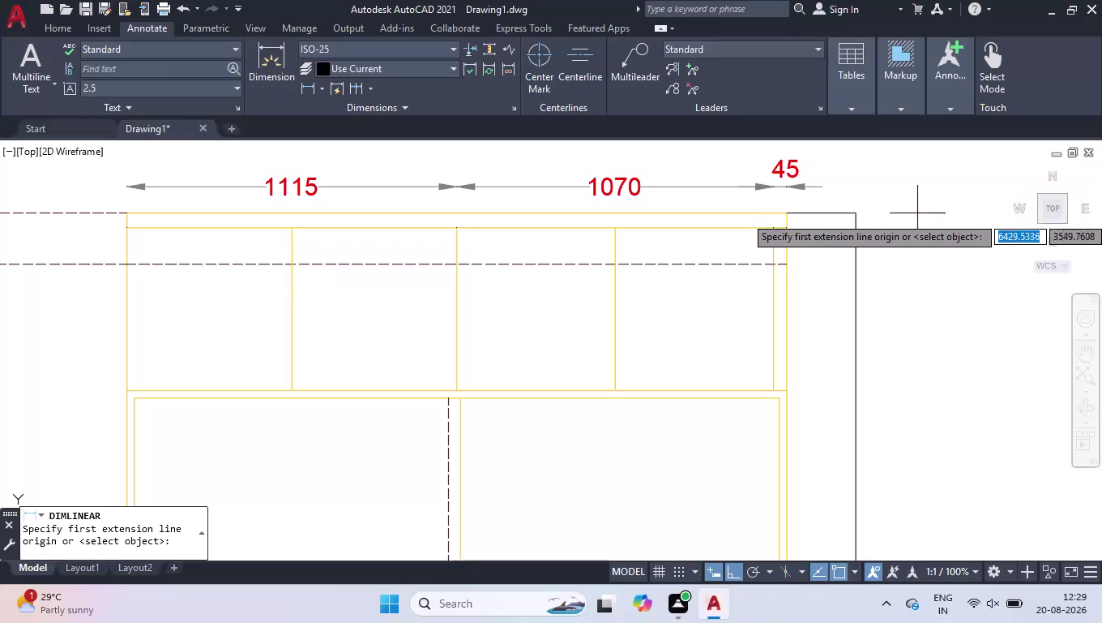
Dimension the 50 top edge on the wardrobe's right side.
click(789, 215)
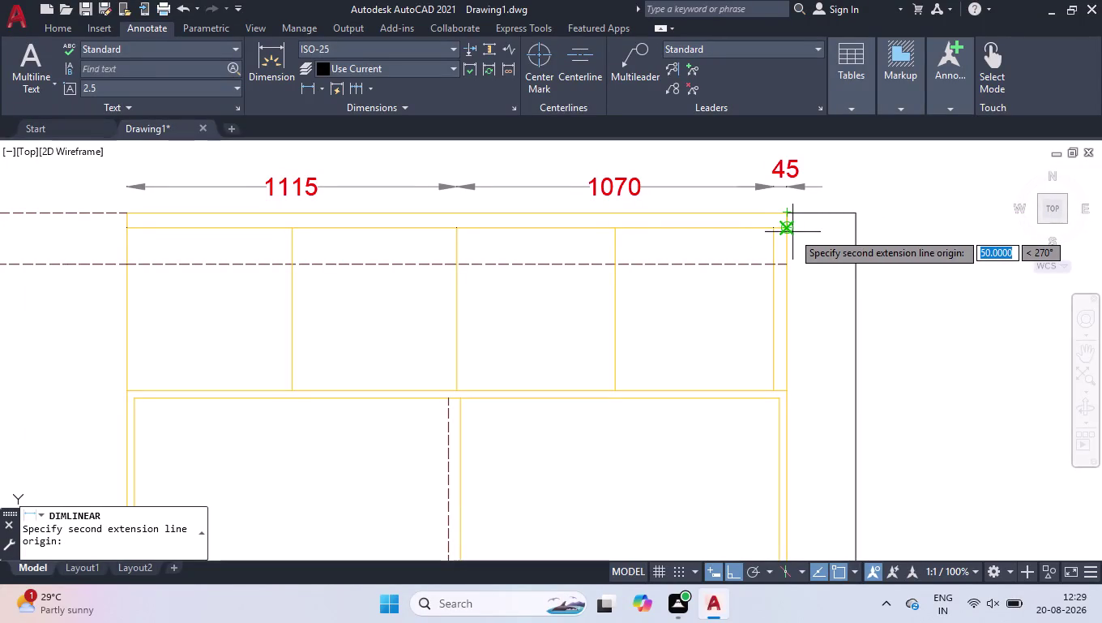
click(791, 232)
click(889, 248)
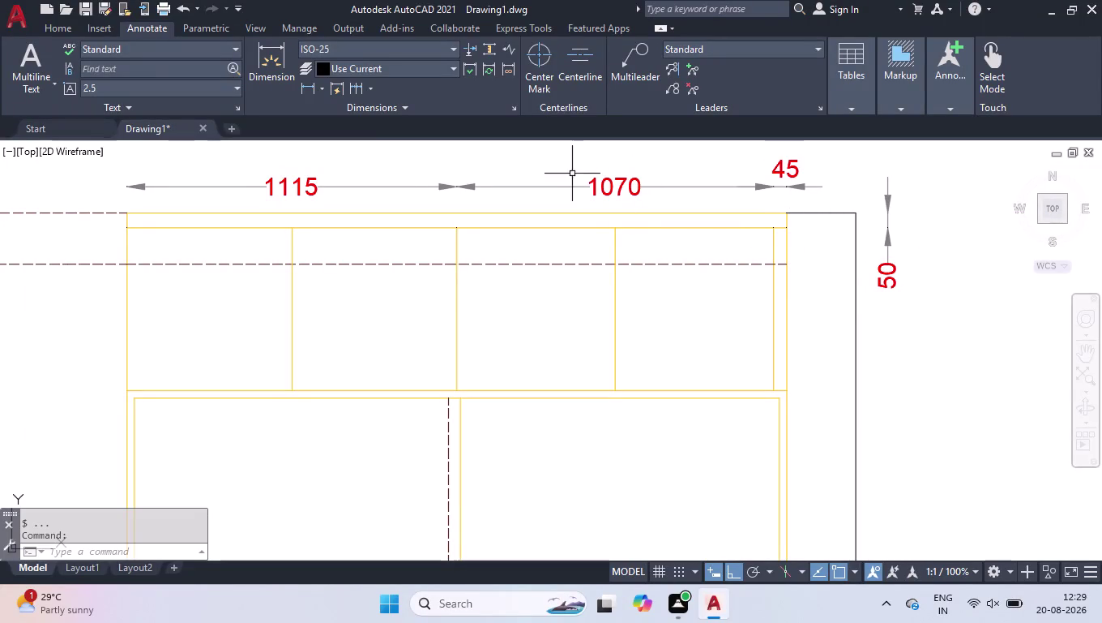
Continue the dimension chain downward with 550, 2000 and 100.
click(359, 89)
scroll(down, 3)
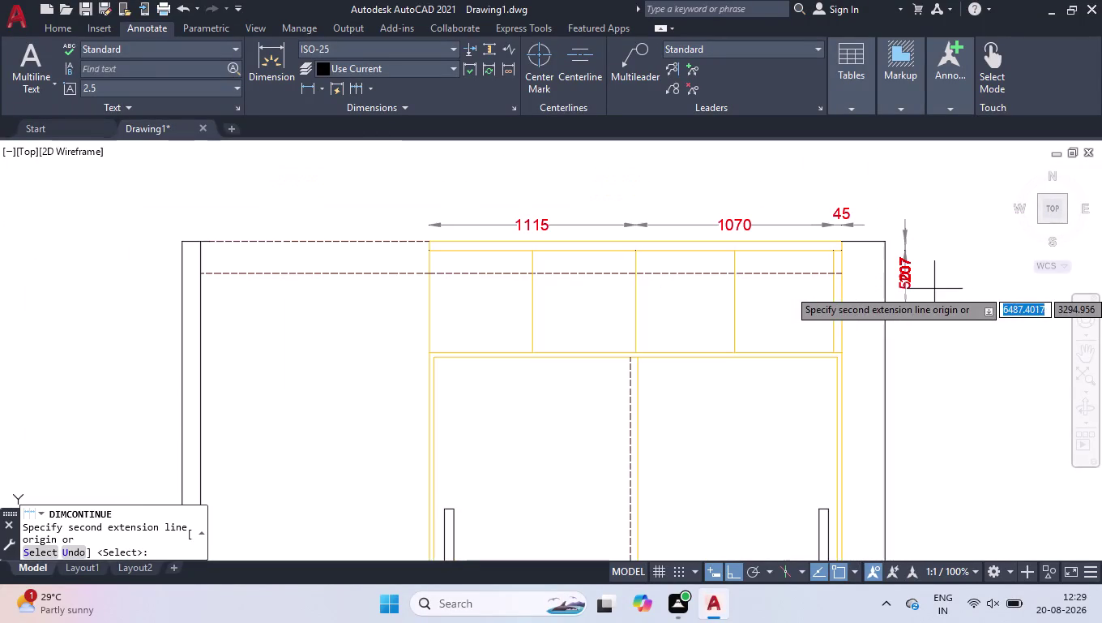
click(835, 350)
scroll(down, 3)
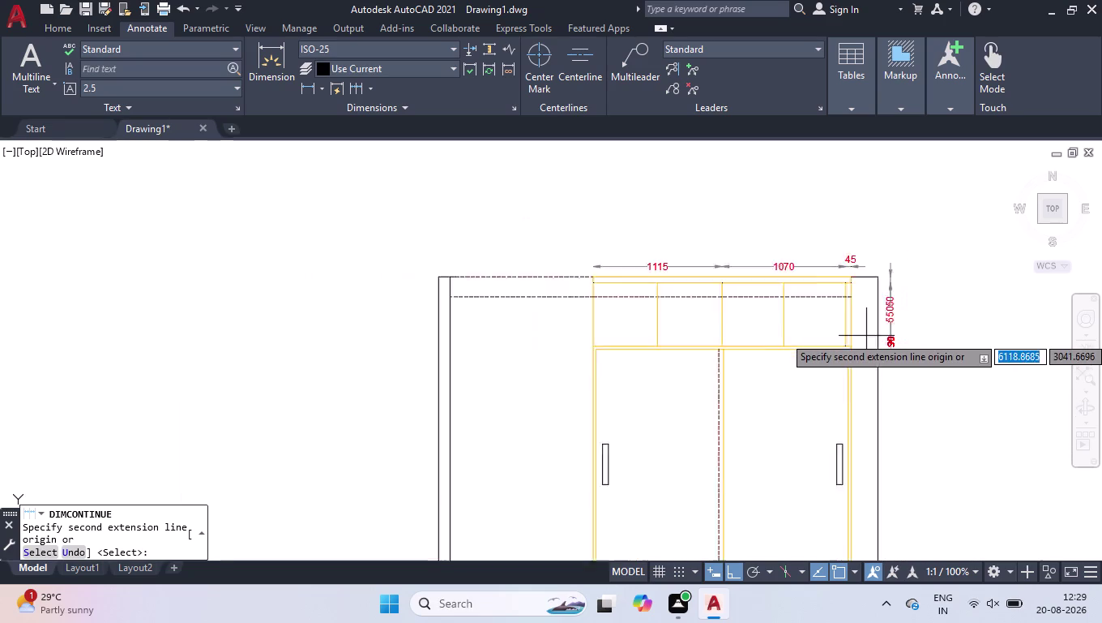
scroll(up, 3)
scroll(down, 3)
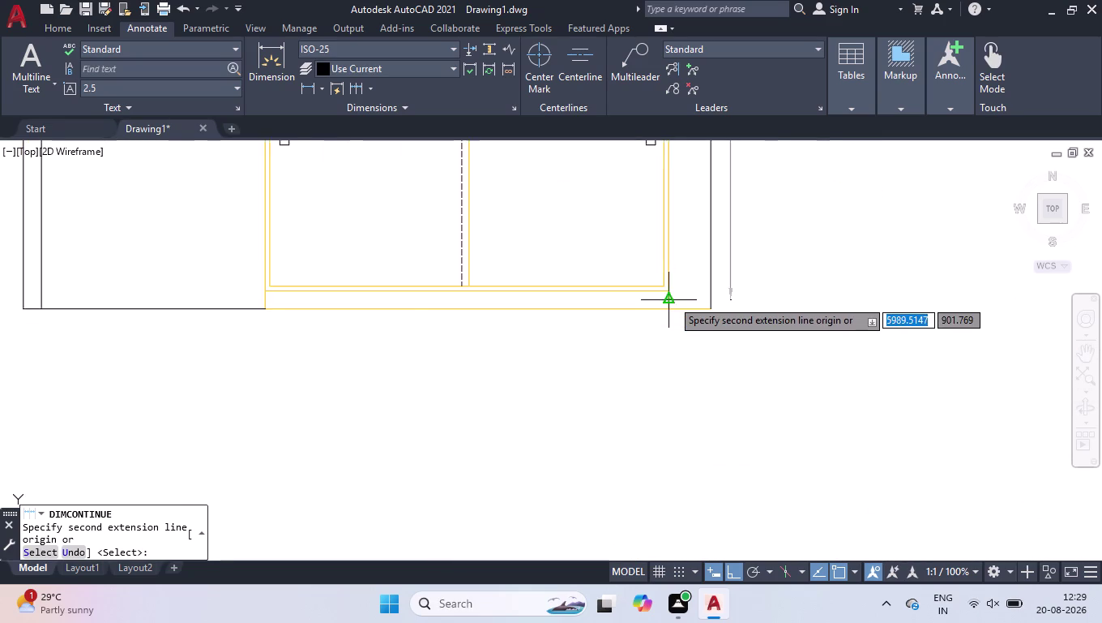
scroll(down, 3)
scroll(up, 3)
scroll(down, 3)
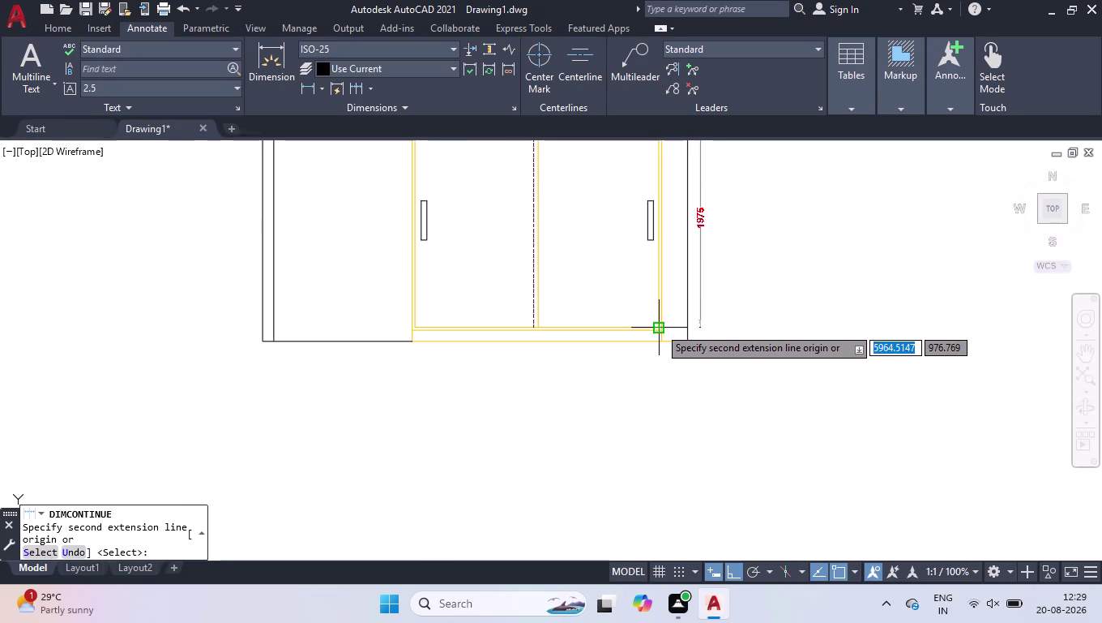
click(663, 330)
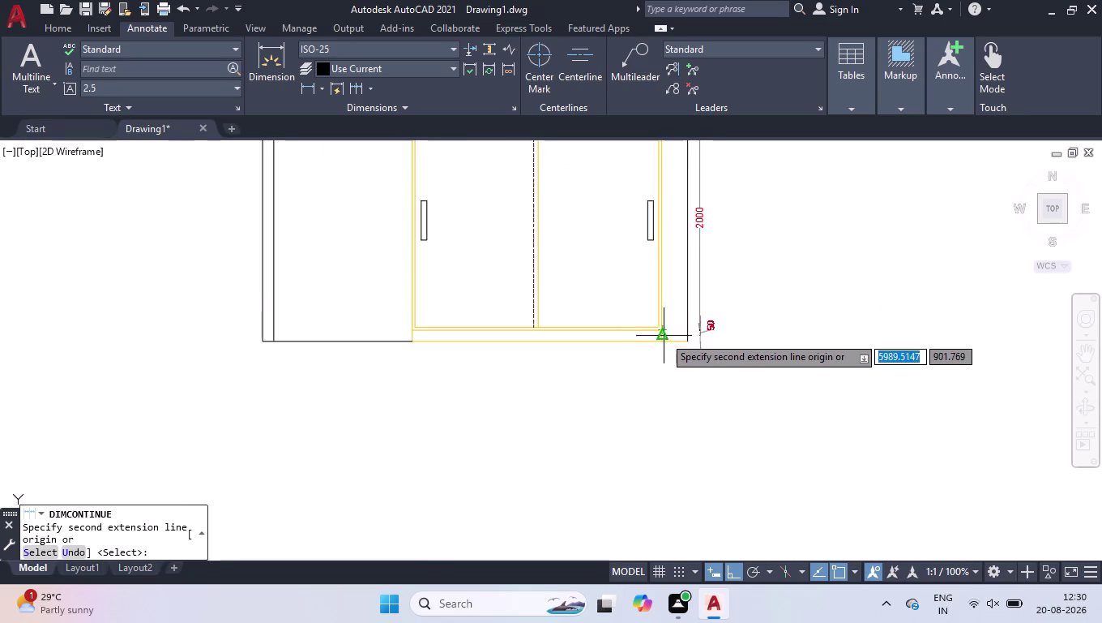
click(662, 345)
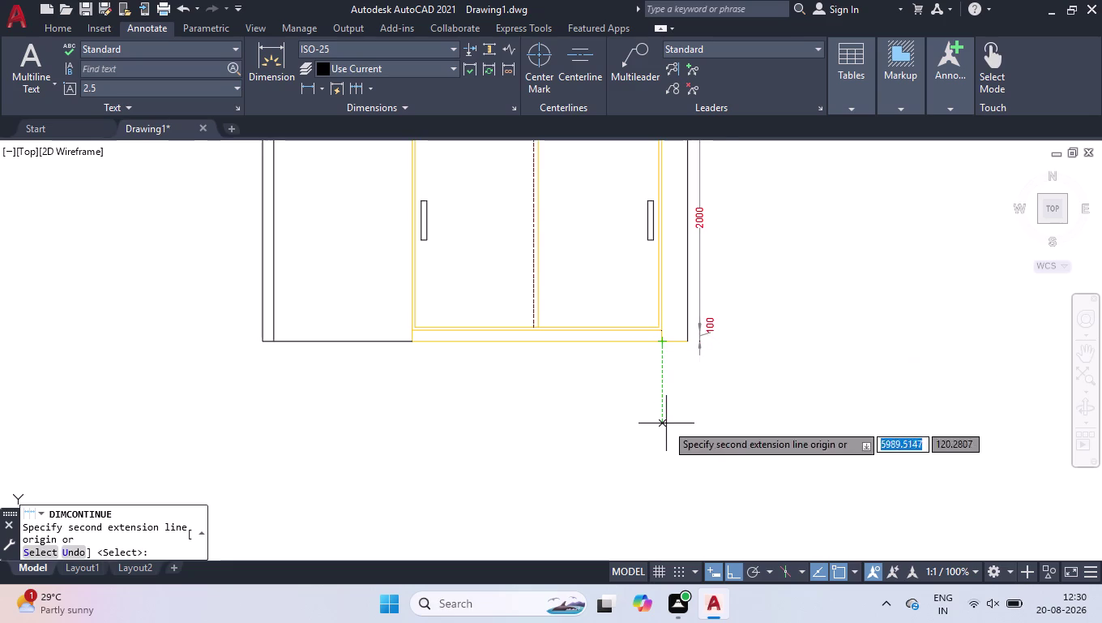
key(Return)
key(Return)
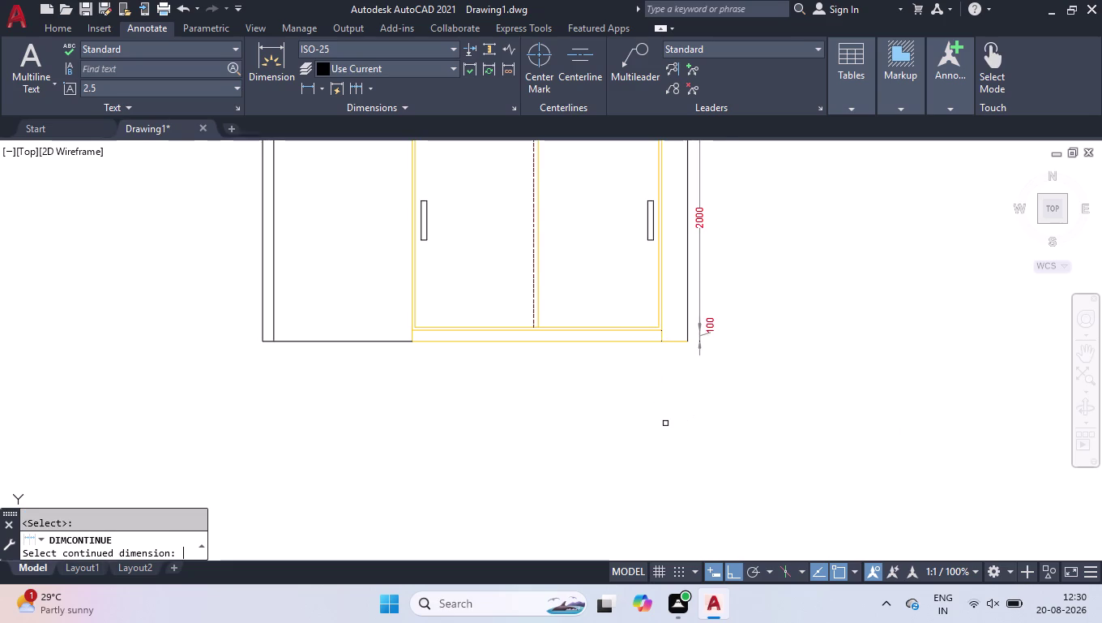
Add an overall 2700 height dimension outside the chain with DLI.
text(dl)
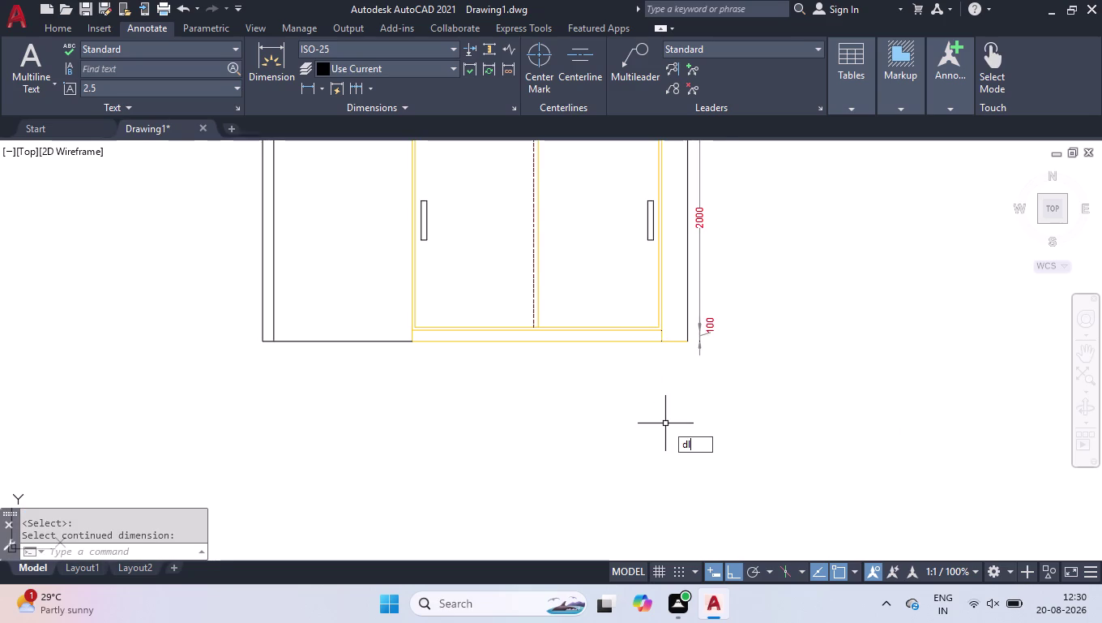
text(i)
key(Return)
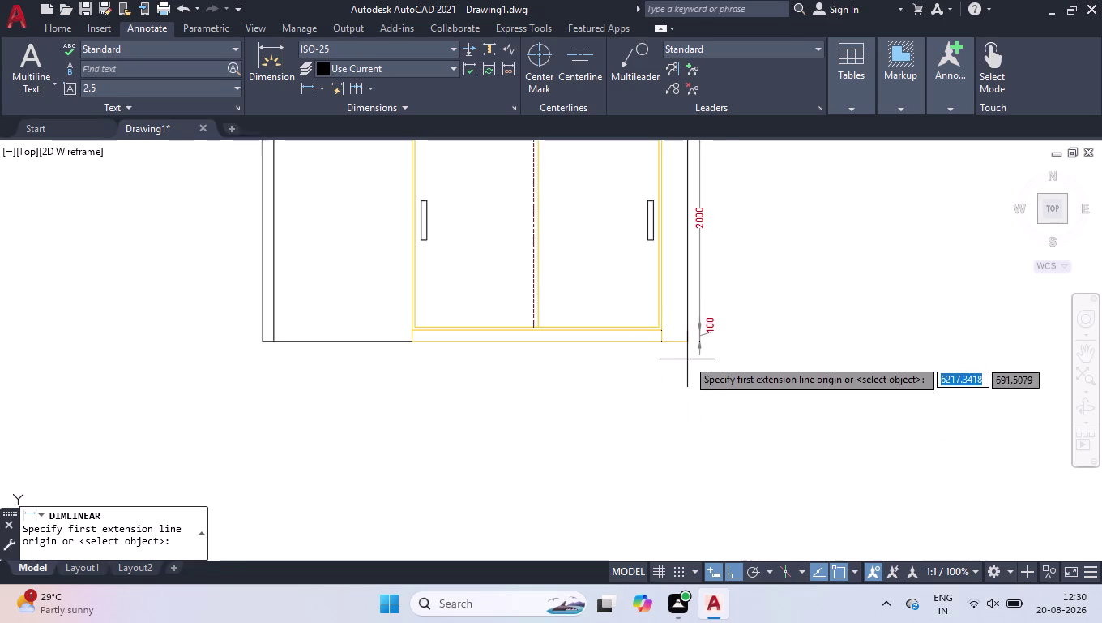
click(690, 341)
scroll(down, 3)
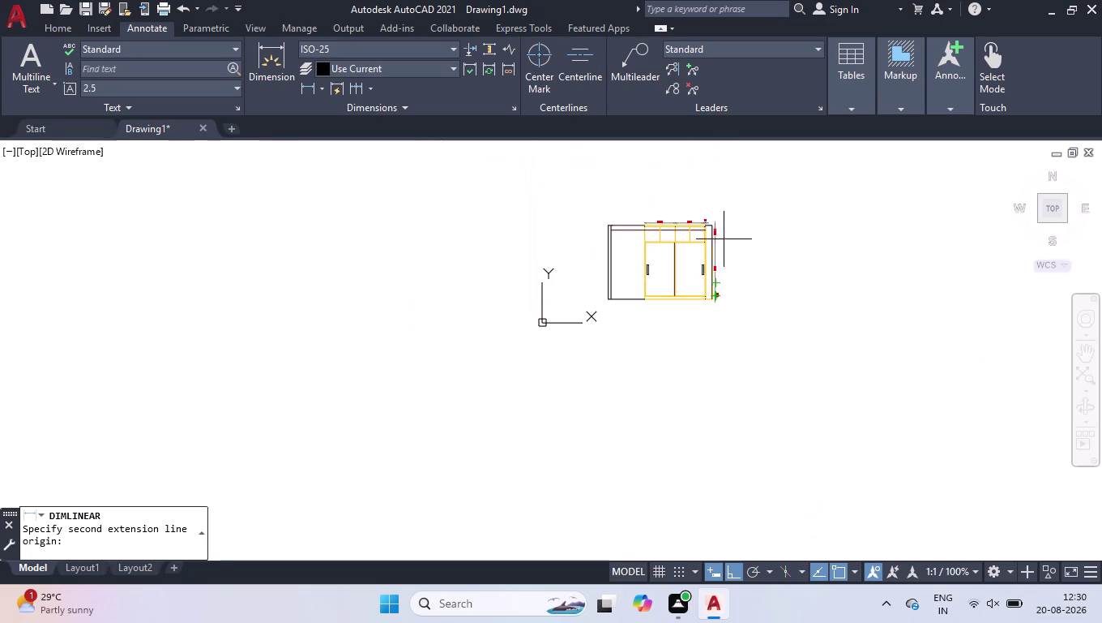
scroll(up, 3)
scroll(up, 3)
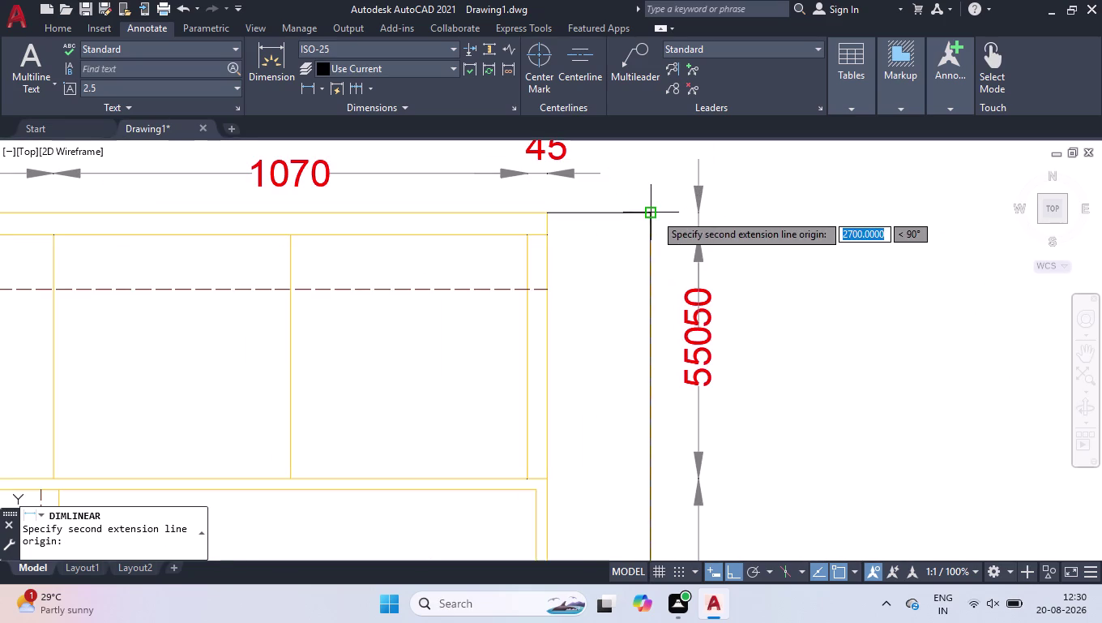
click(654, 213)
scroll(down, 3)
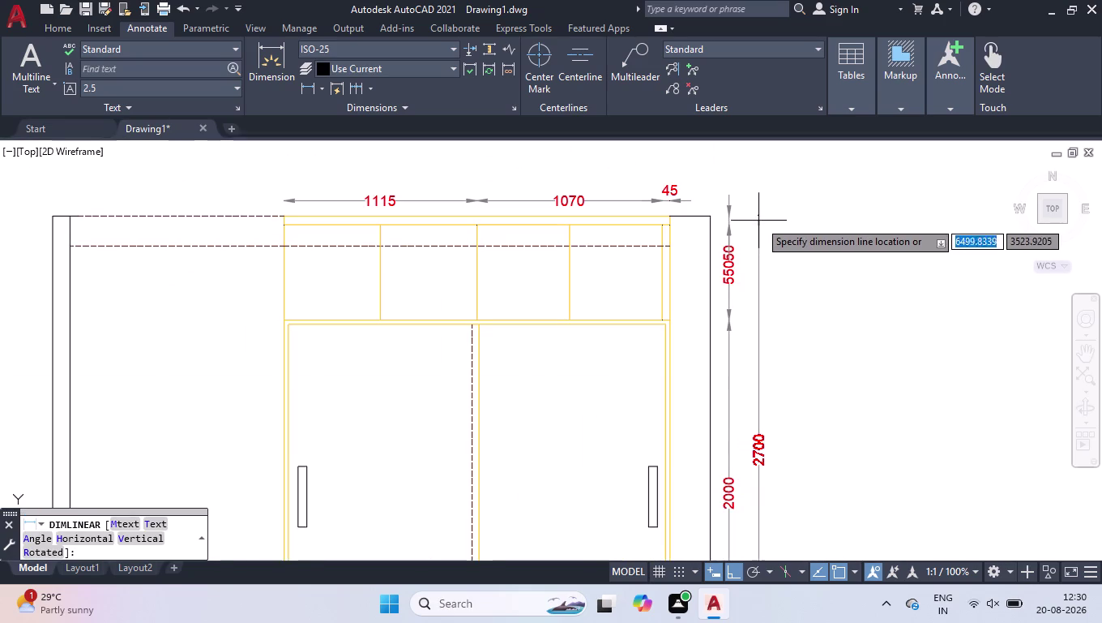
click(759, 224)
scroll(up, 3)
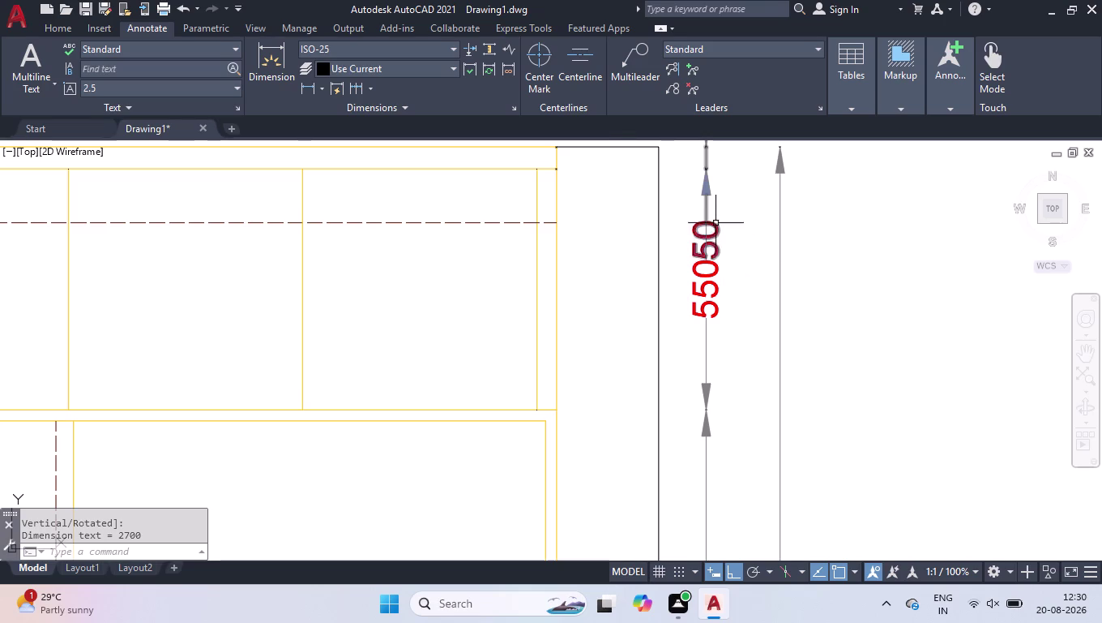
scroll(down, 3)
scroll(up, 3)
Grip-move the 50 dimension outward so it clears the 550.
click(713, 229)
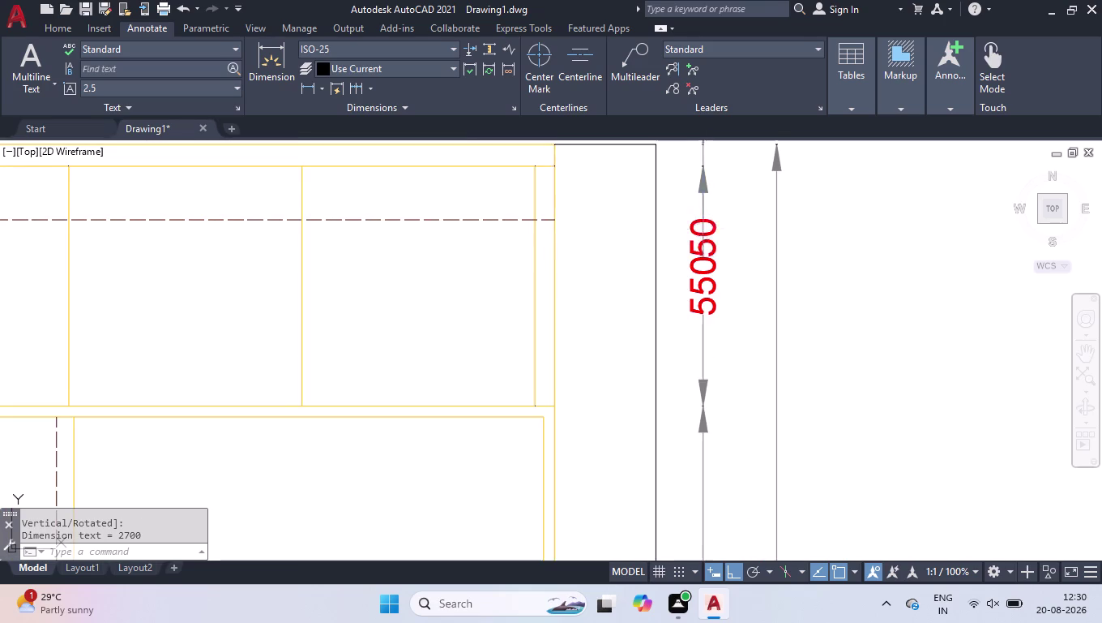
click(701, 237)
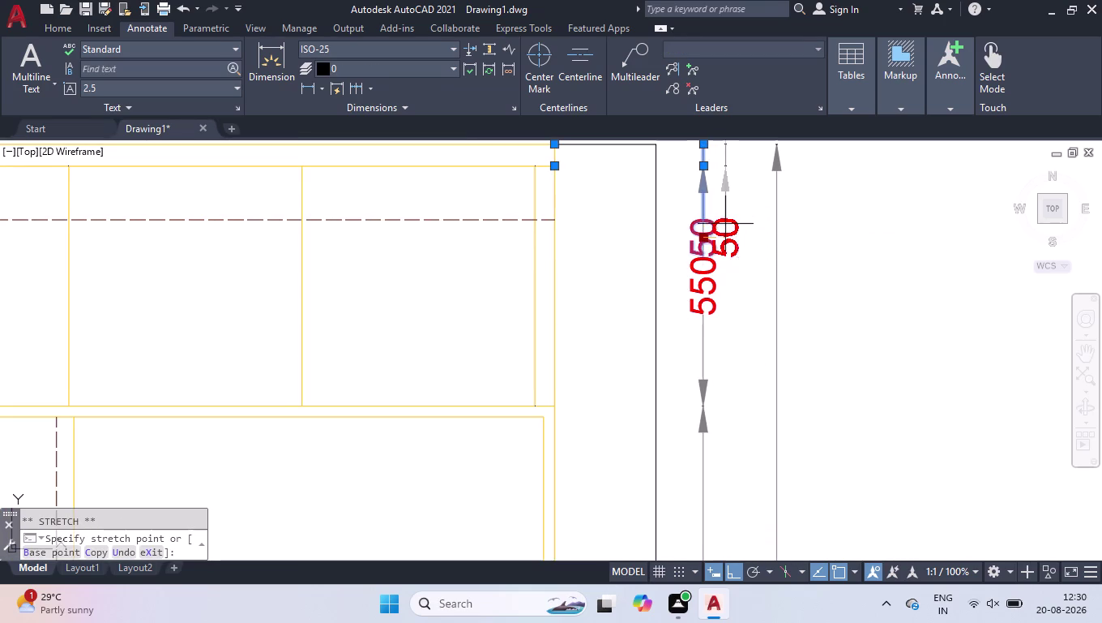
click(737, 227)
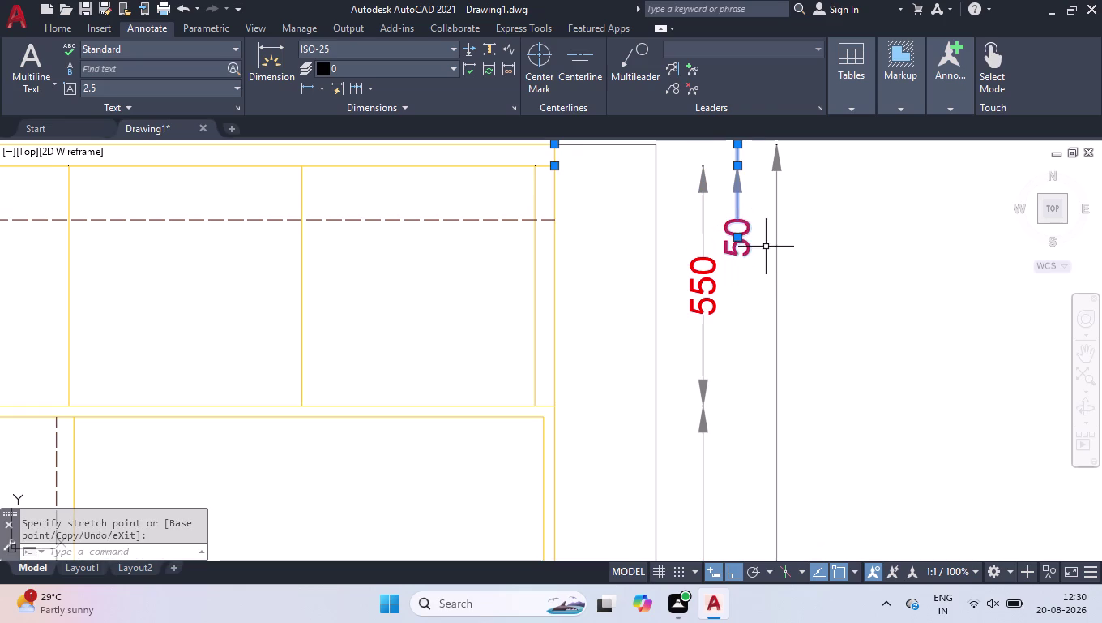
drag(831, 188, 824, 189)
click(683, 210)
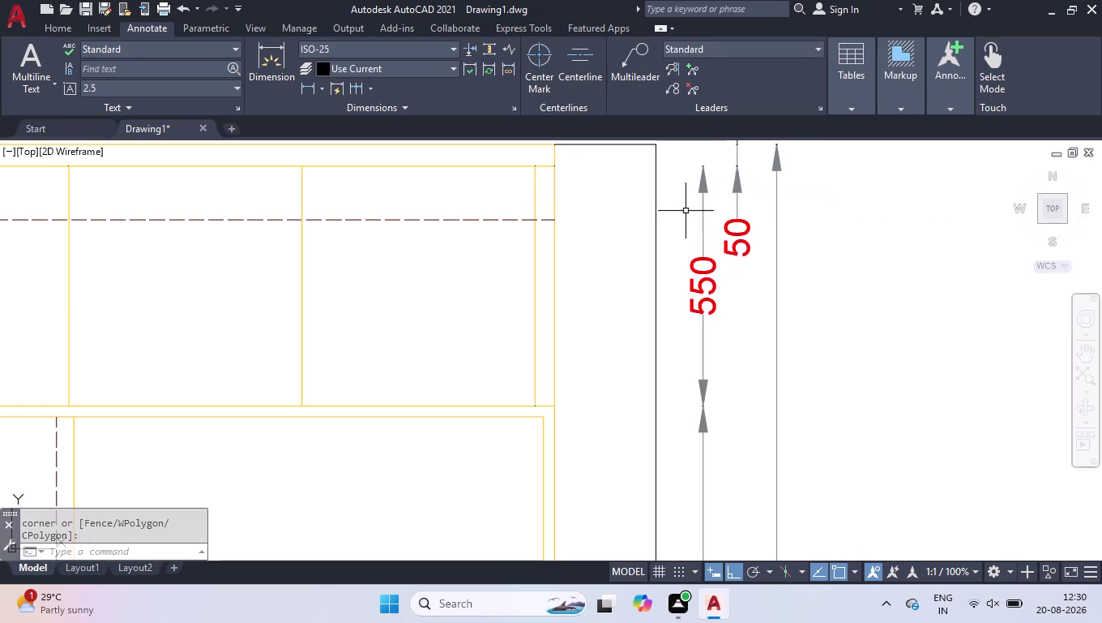
scroll(down, 3)
scroll(down, 3)
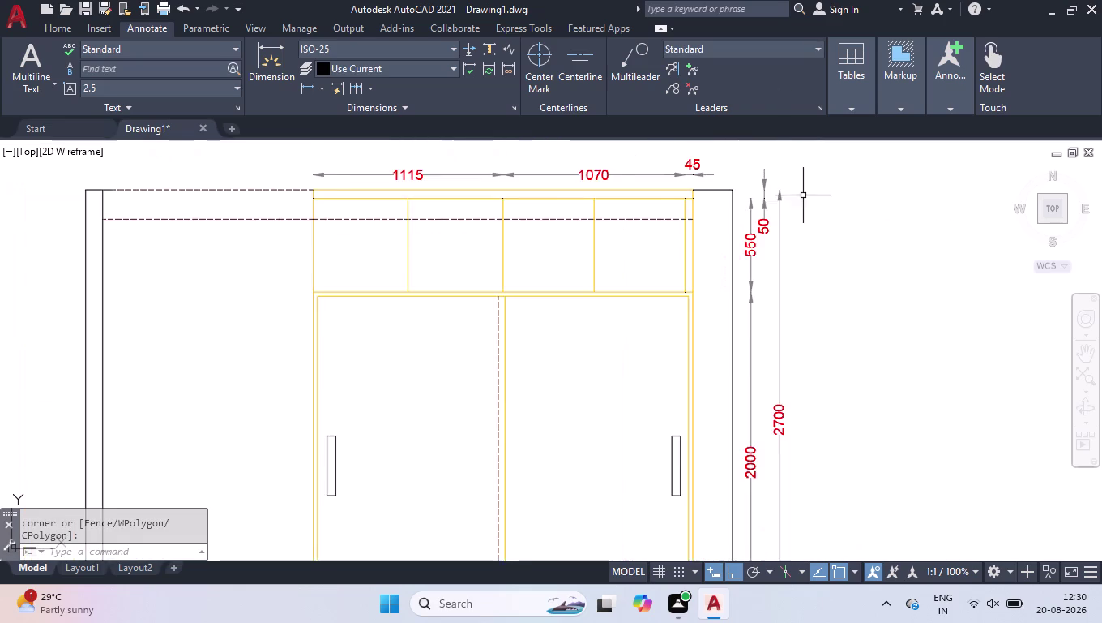
scroll(down, 3)
scroll(up, 3)
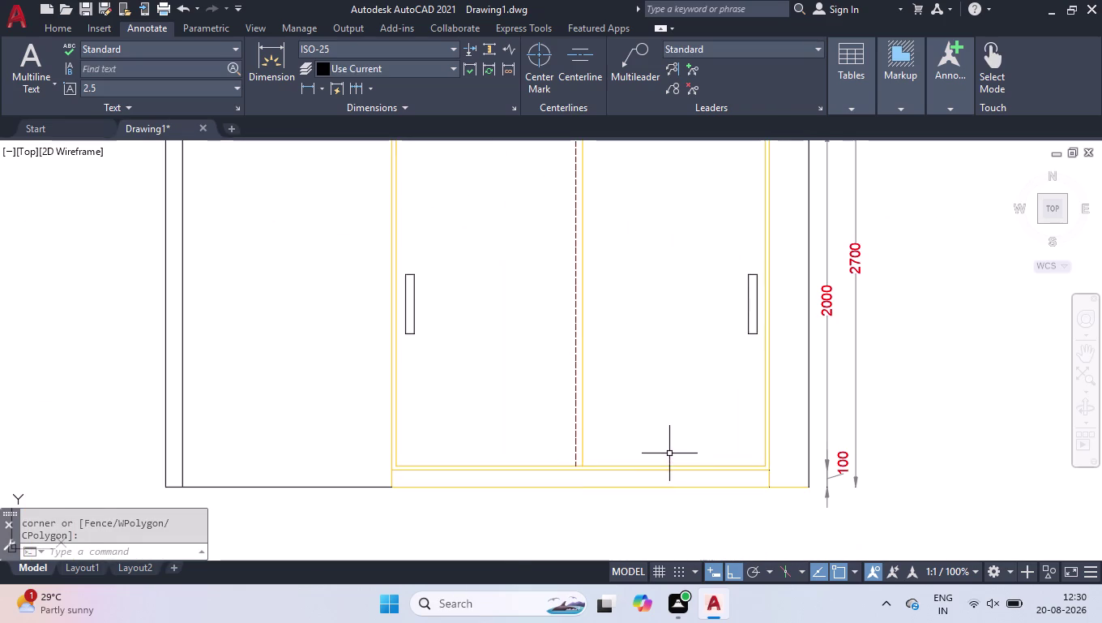
text(dli)
key(Return)
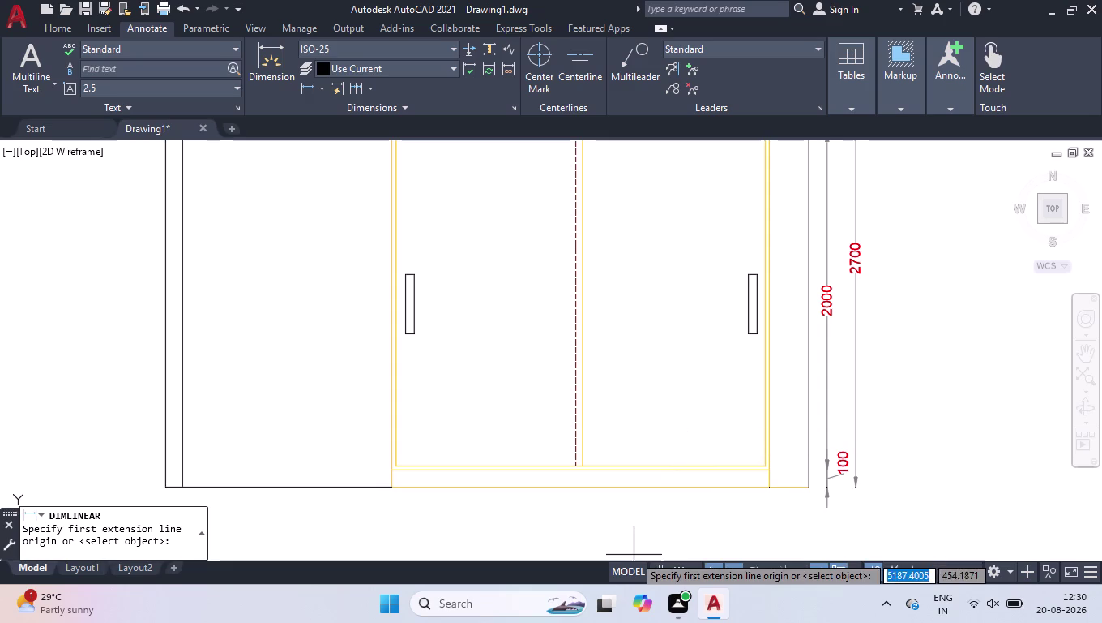
Dimension the 2230 door width below the doors.
click(391, 490)
click(767, 486)
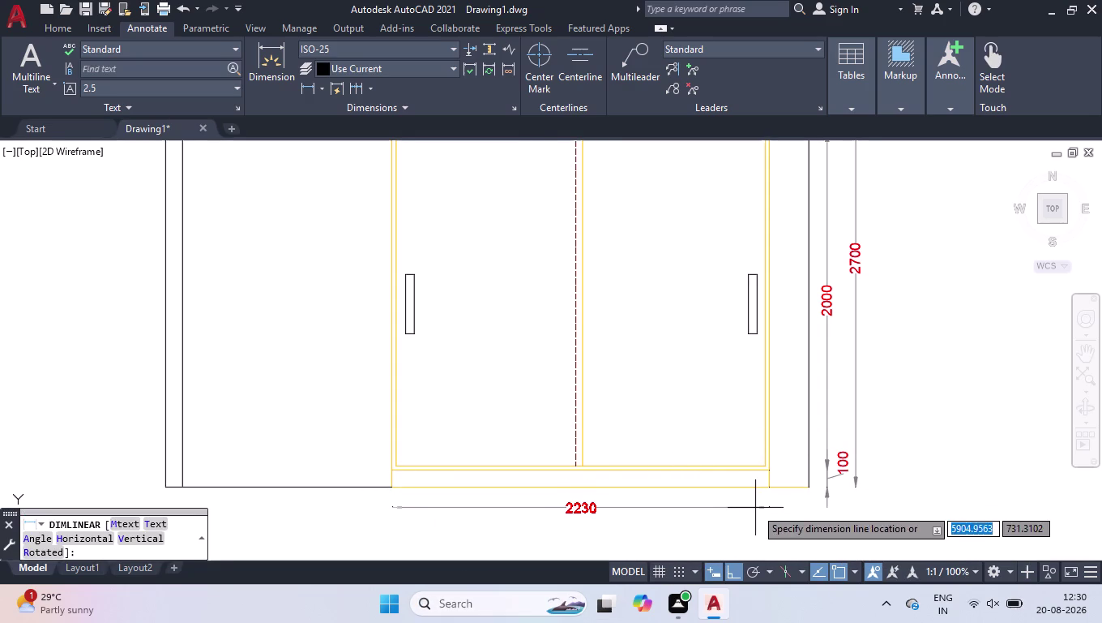
click(753, 510)
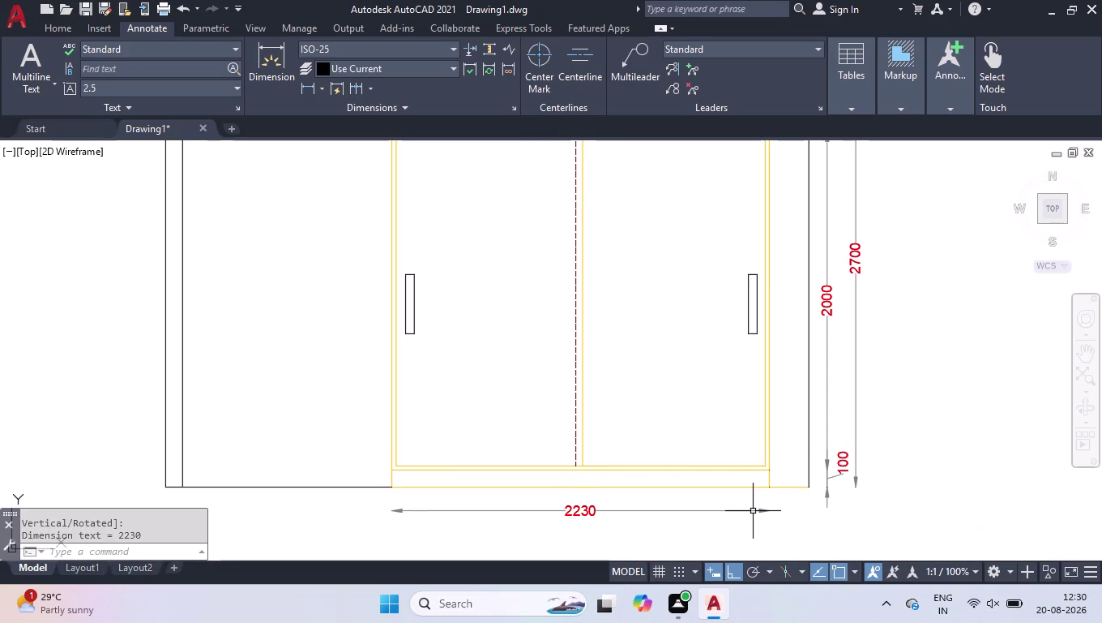
scroll(up, 3)
Dimension the 25 left frame thickness beside the door.
key(space)
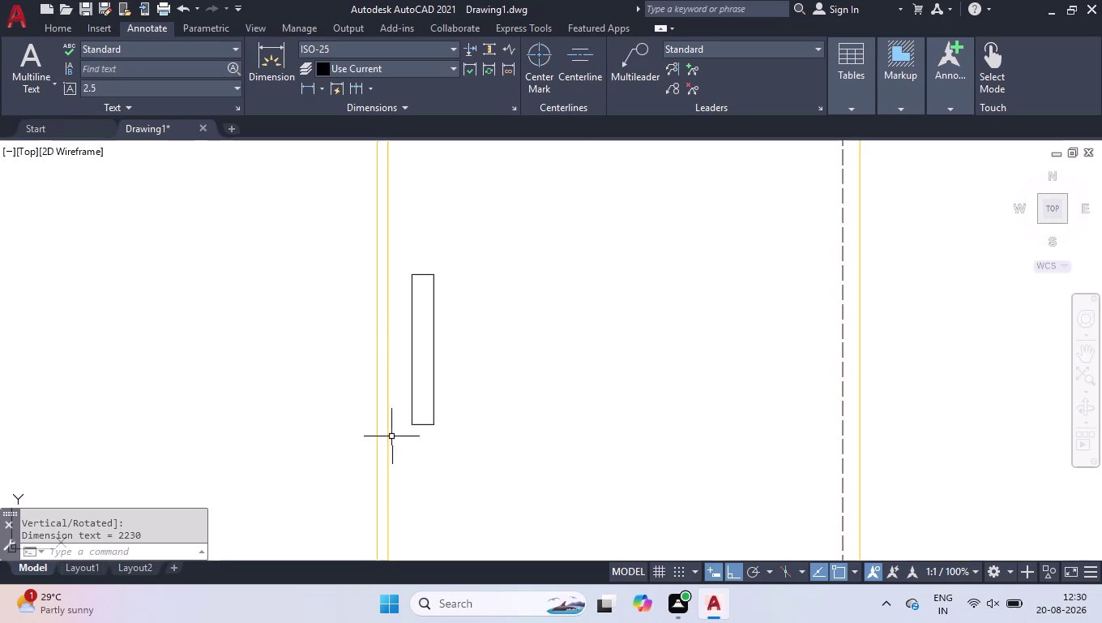
click(378, 470)
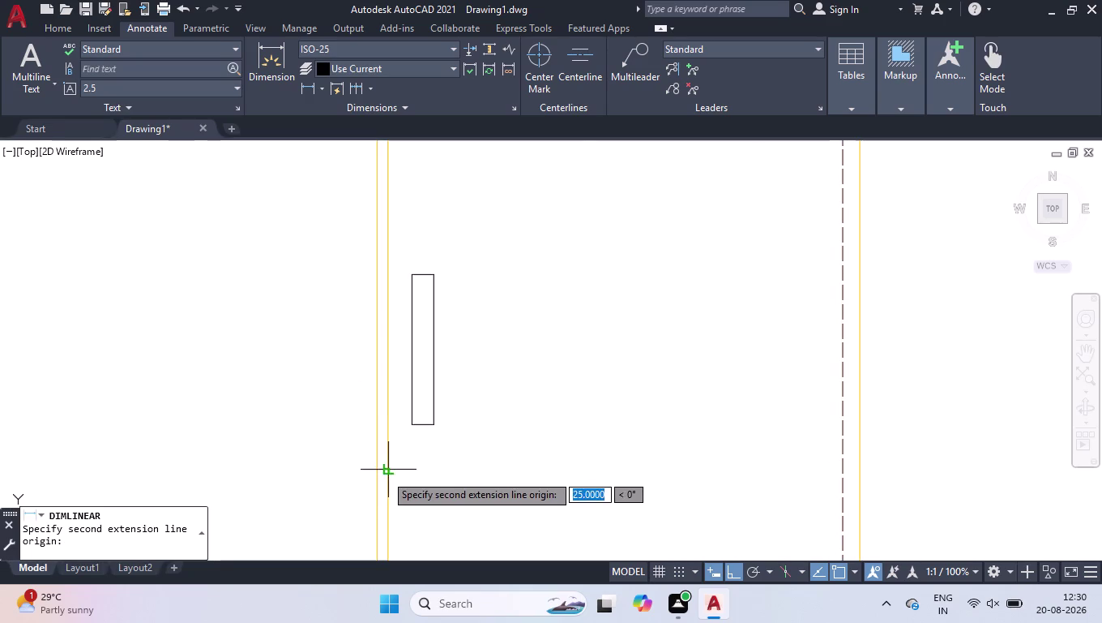
click(386, 474)
scroll(down, 3)
scroll(down, 3)
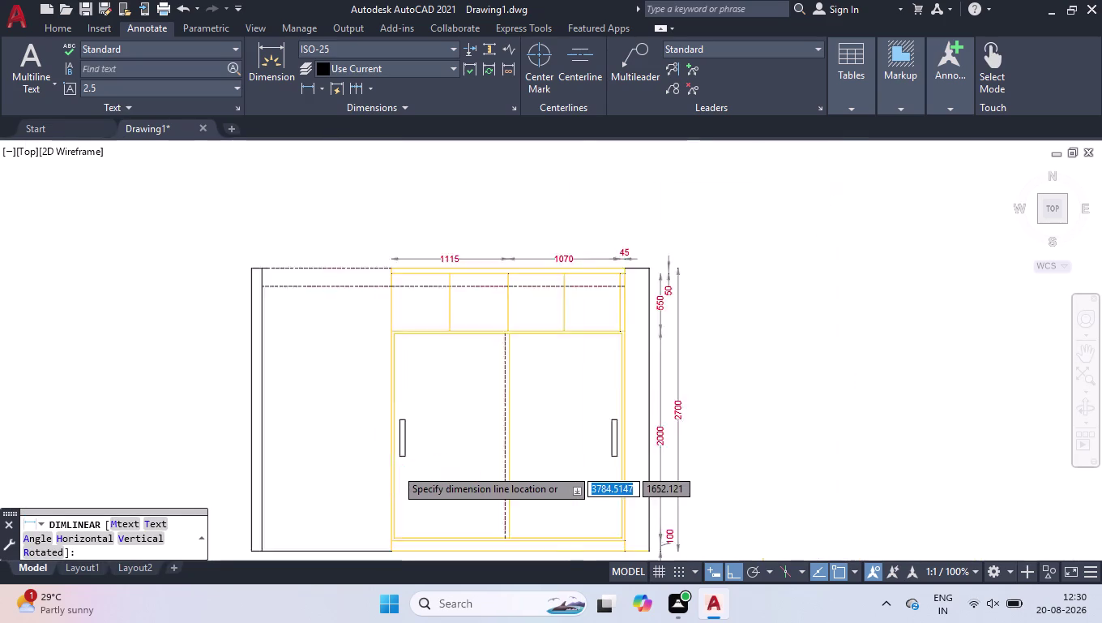
scroll(down, 3)
scroll(up, 3)
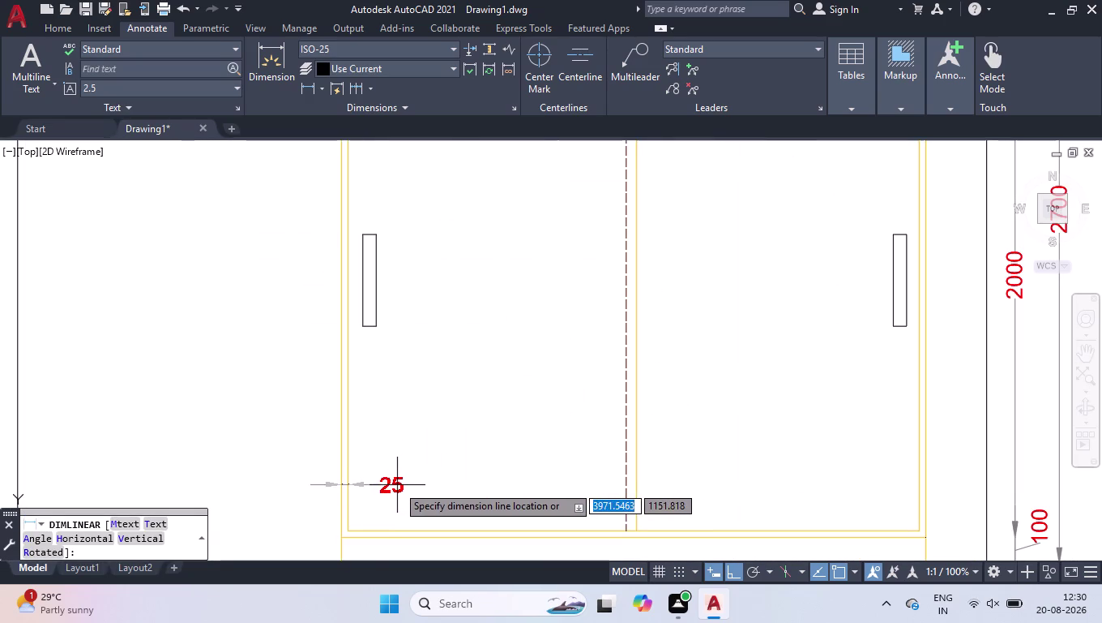
click(397, 485)
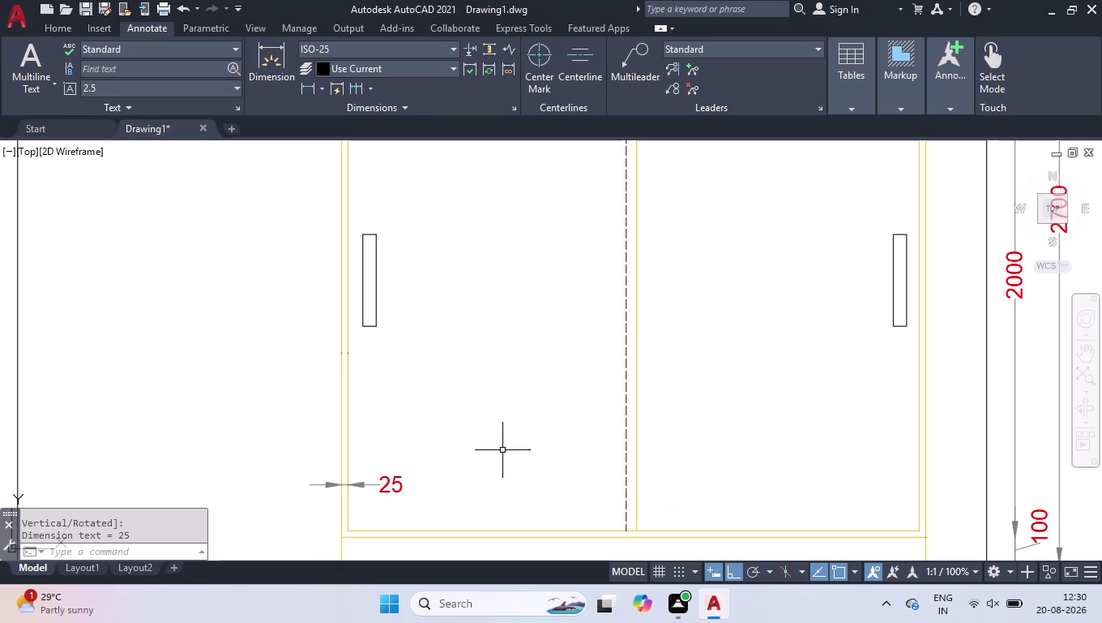
scroll(down, 3)
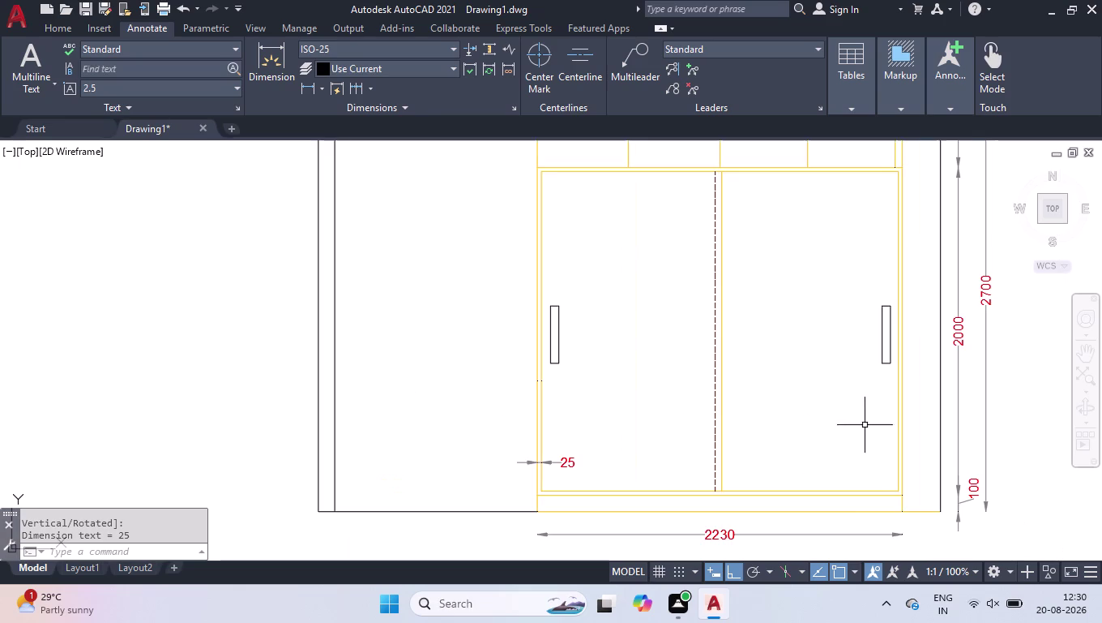
key(space)
Dimension the 25 bottom gap beside the doors.
scroll(up, 3)
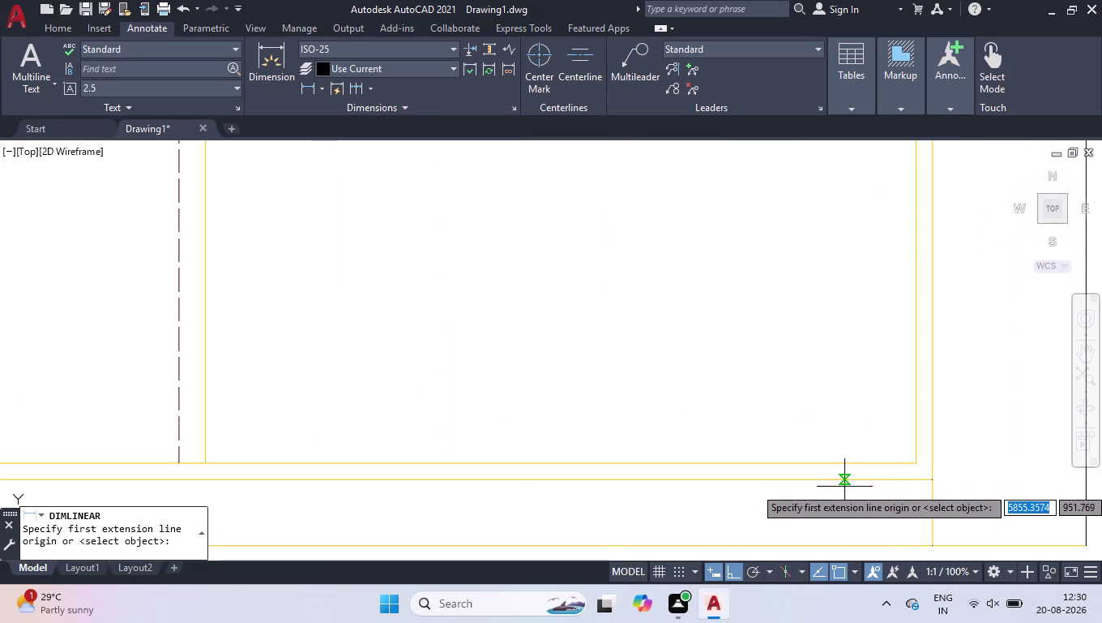
click(786, 481)
click(790, 464)
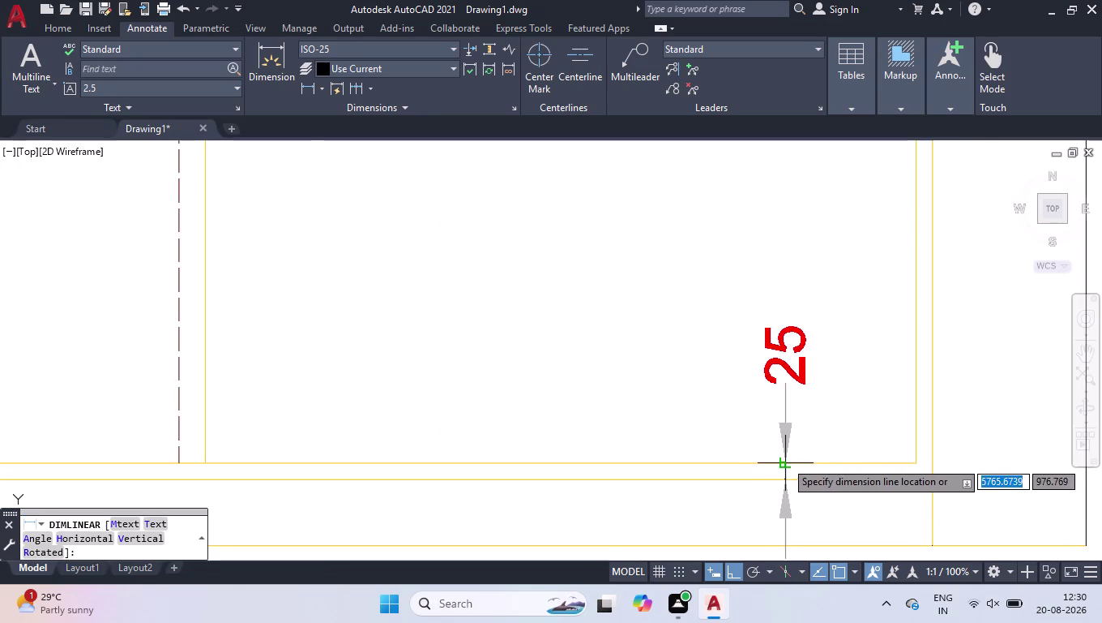
click(785, 461)
scroll(down, 3)
scroll(down, 3)
scroll(down, 3)
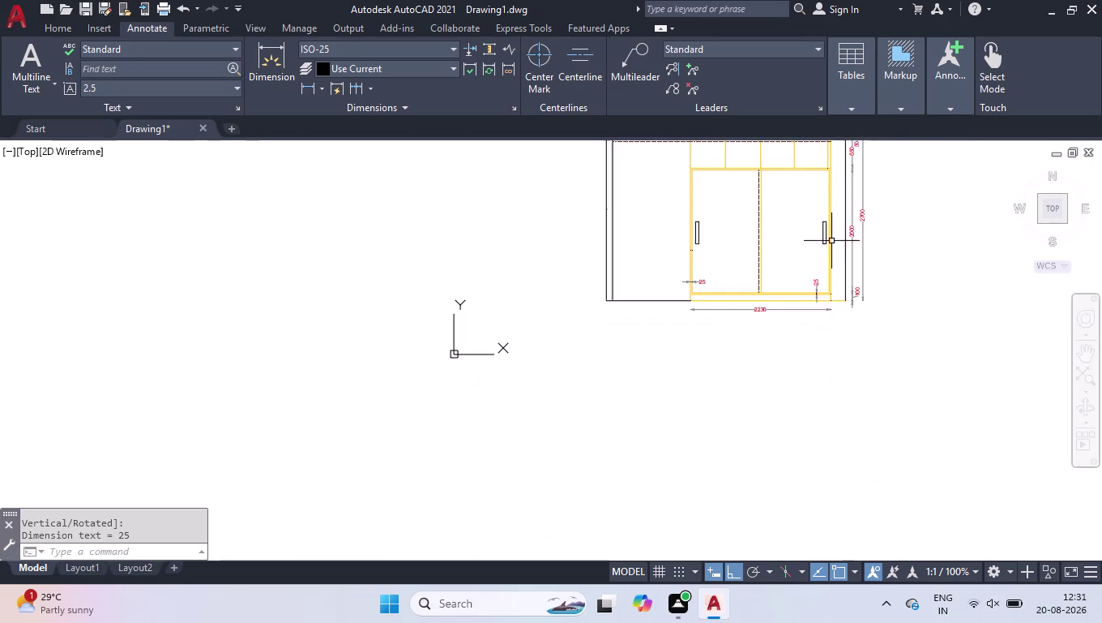
scroll(up, 3)
scroll(up, 3)
Dimension the 25 top gap above the doors.
key(space)
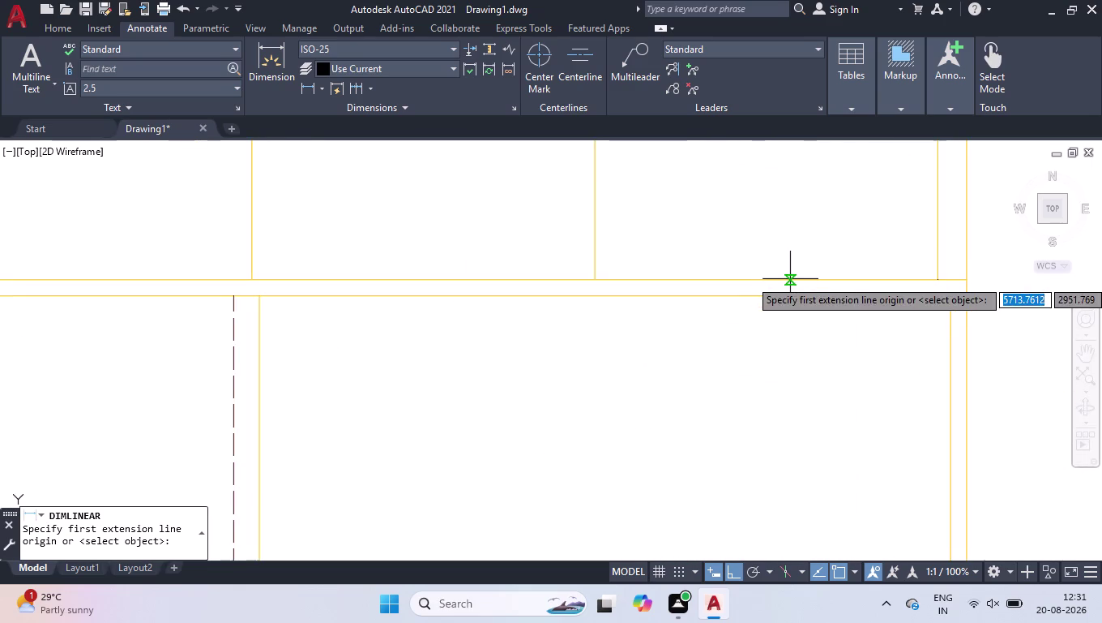
click(790, 279)
click(785, 296)
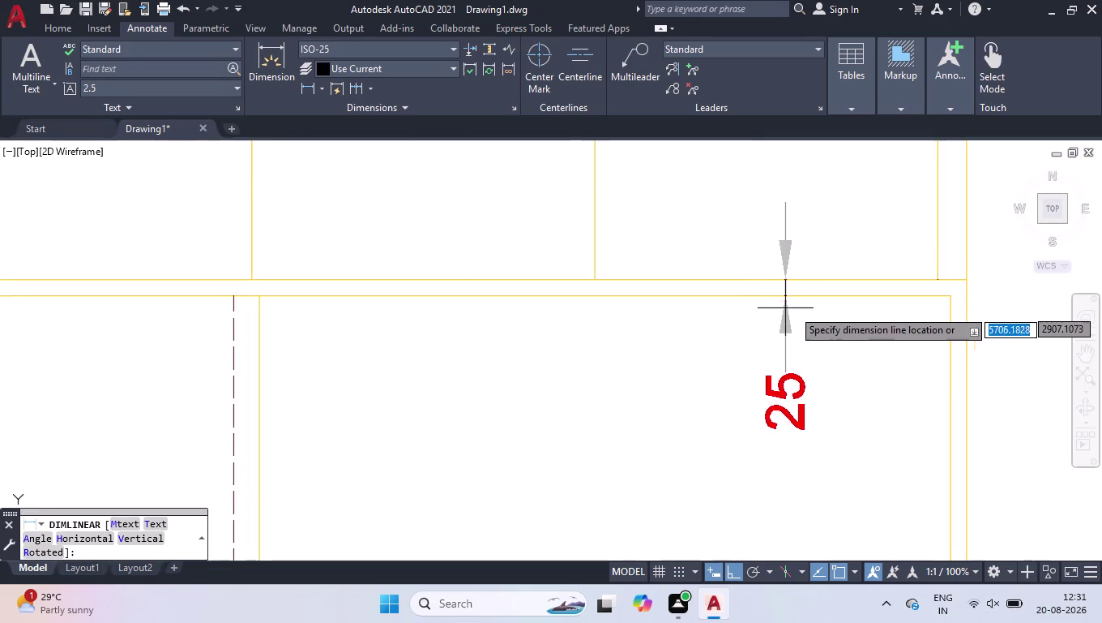
click(823, 319)
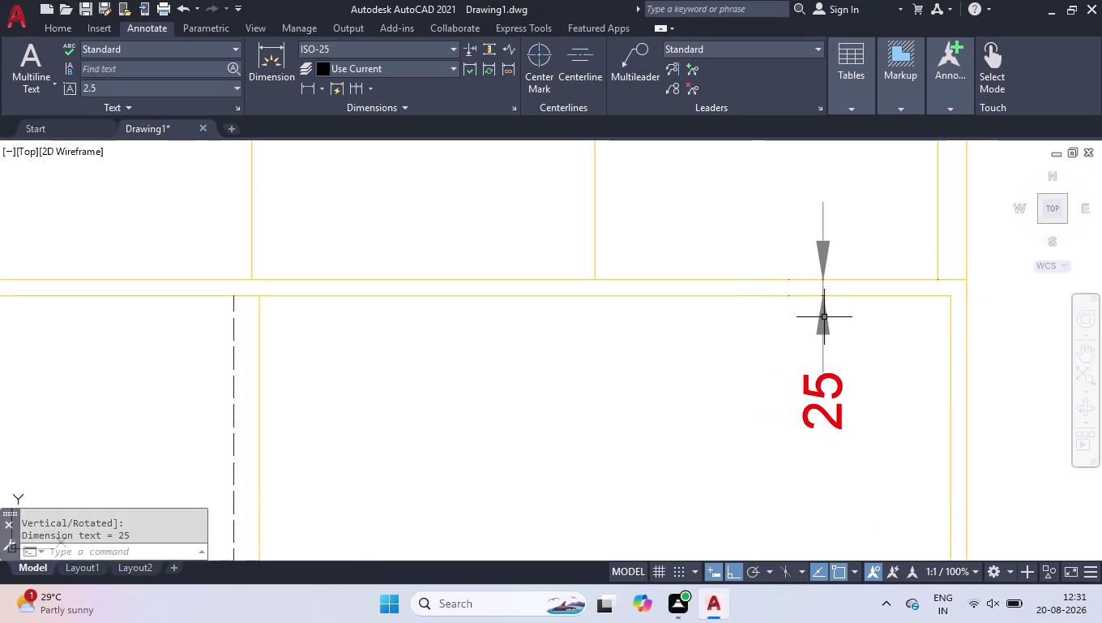
scroll(down, 3)
scroll(down, 3)
scroll(up, 3)
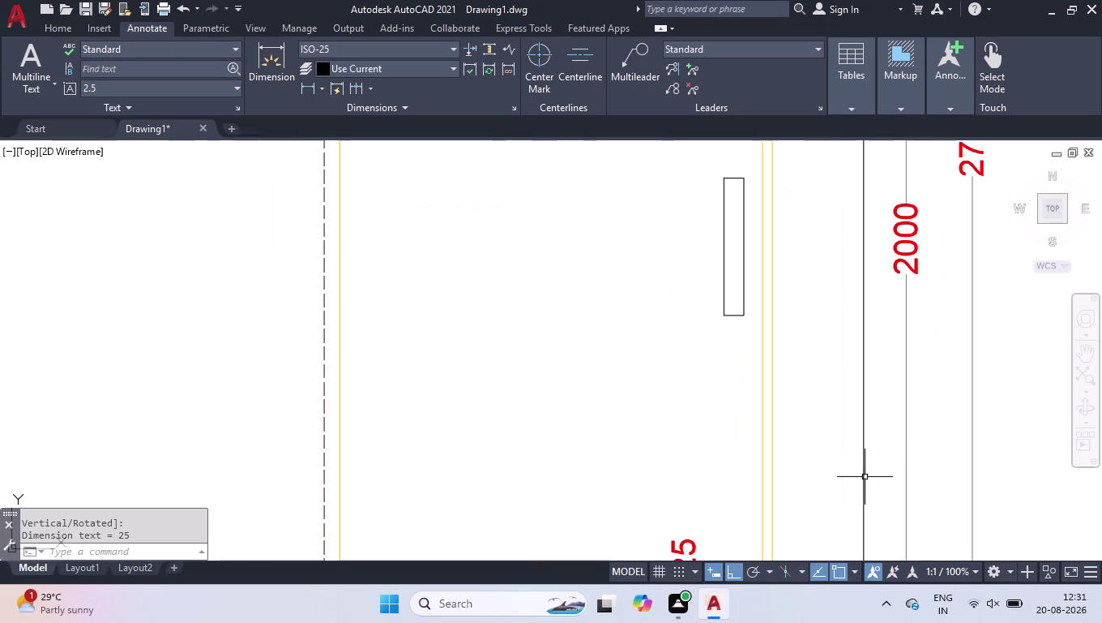
Dimension the 25 side gap at the doors' right edge.
key(space)
click(762, 471)
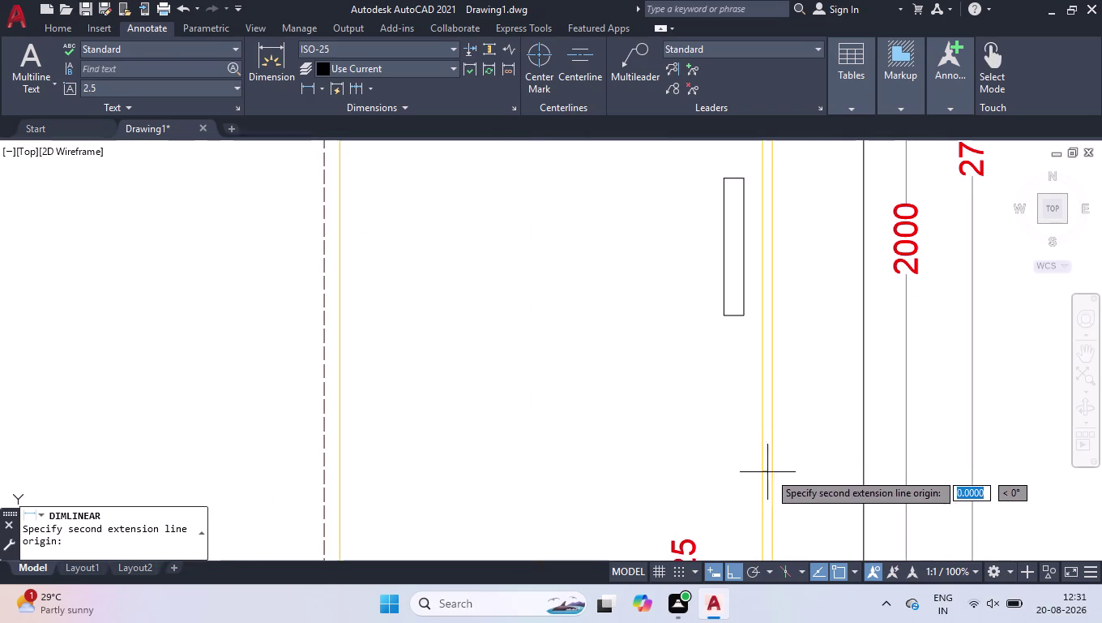
click(773, 472)
click(790, 472)
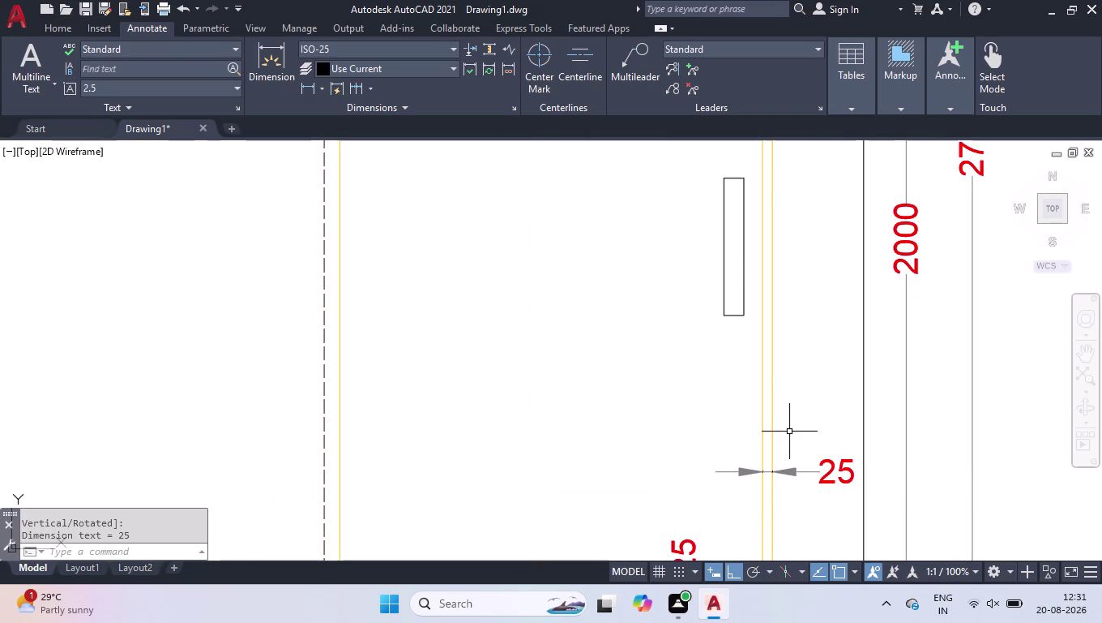
scroll(down, 3)
scroll(down, 3)
scroll(down, 3)
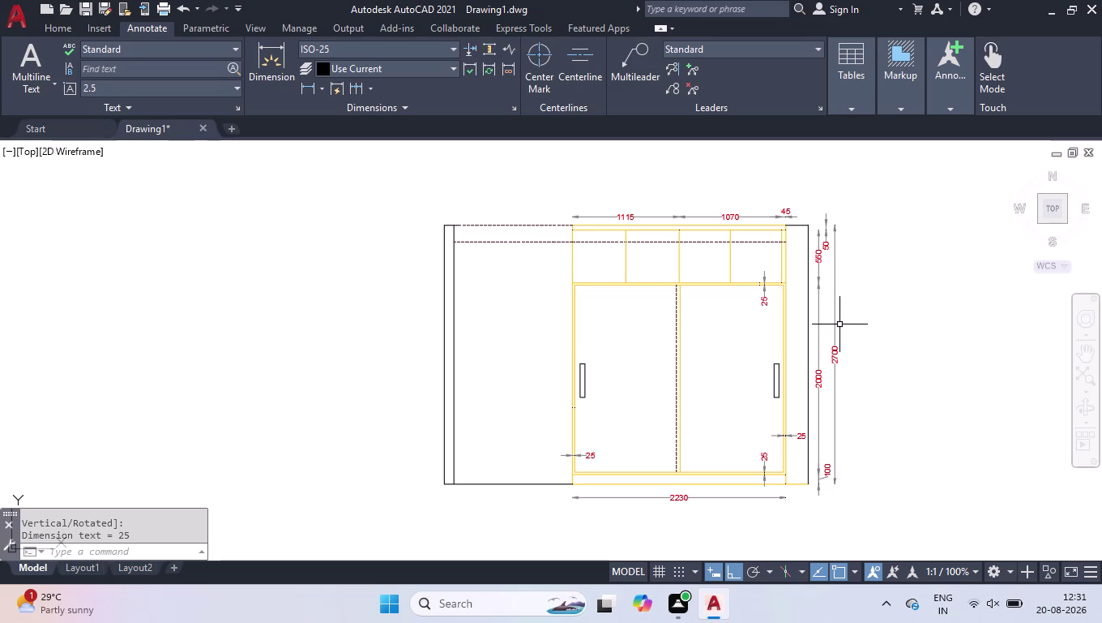
key(l)
key(Return)
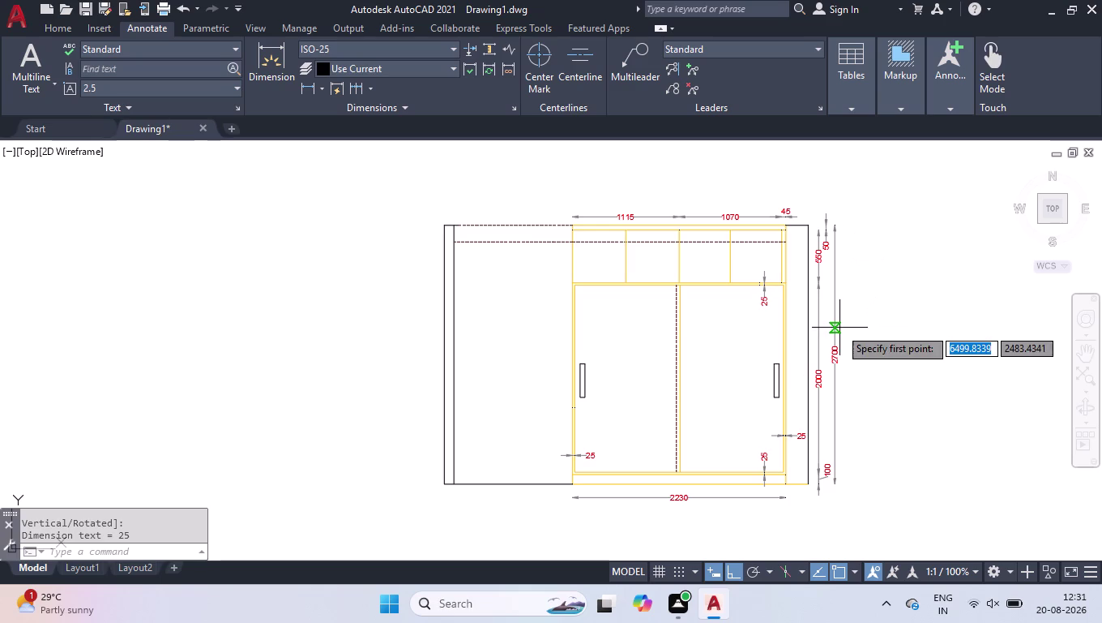
Draw a horizontal arrow shaft and one angled barb on the left door.
scroll(up, 3)
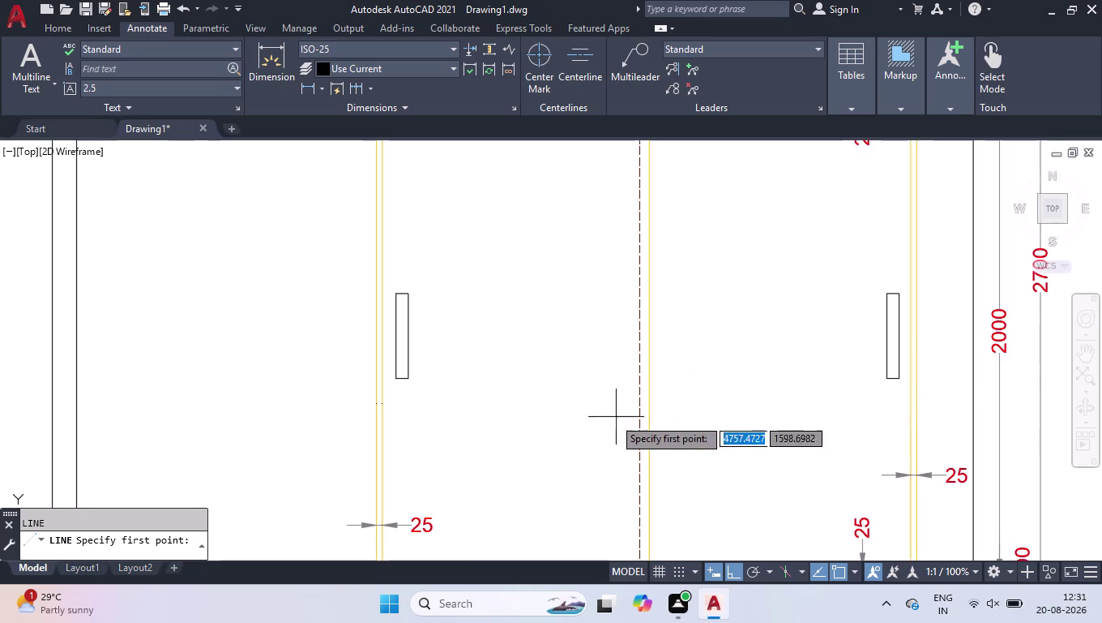
click(482, 428)
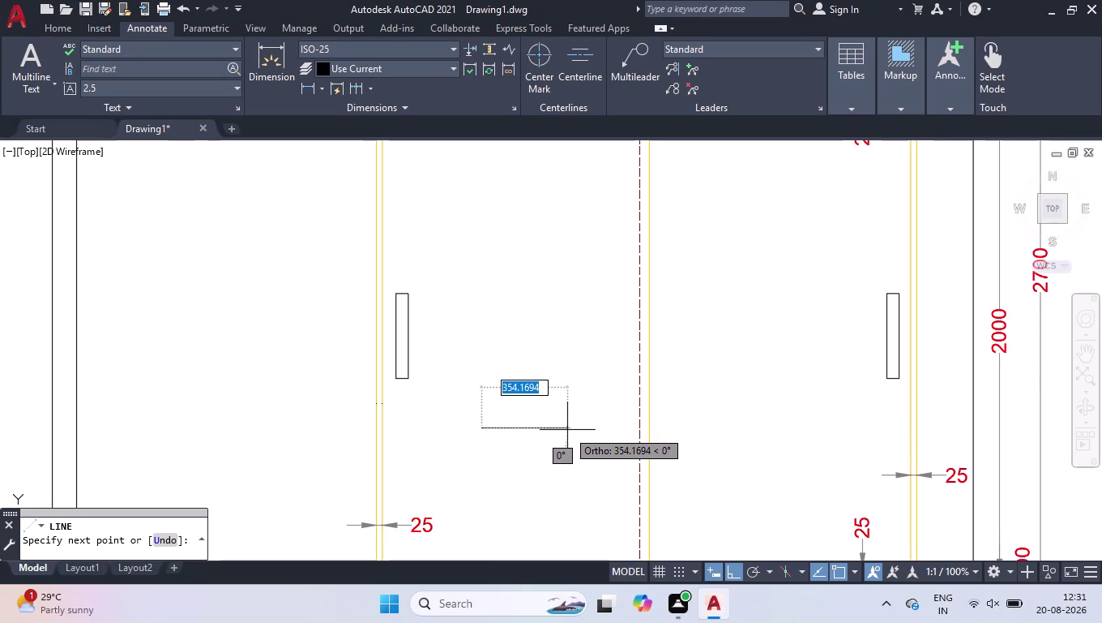
click(568, 429)
click(752, 572)
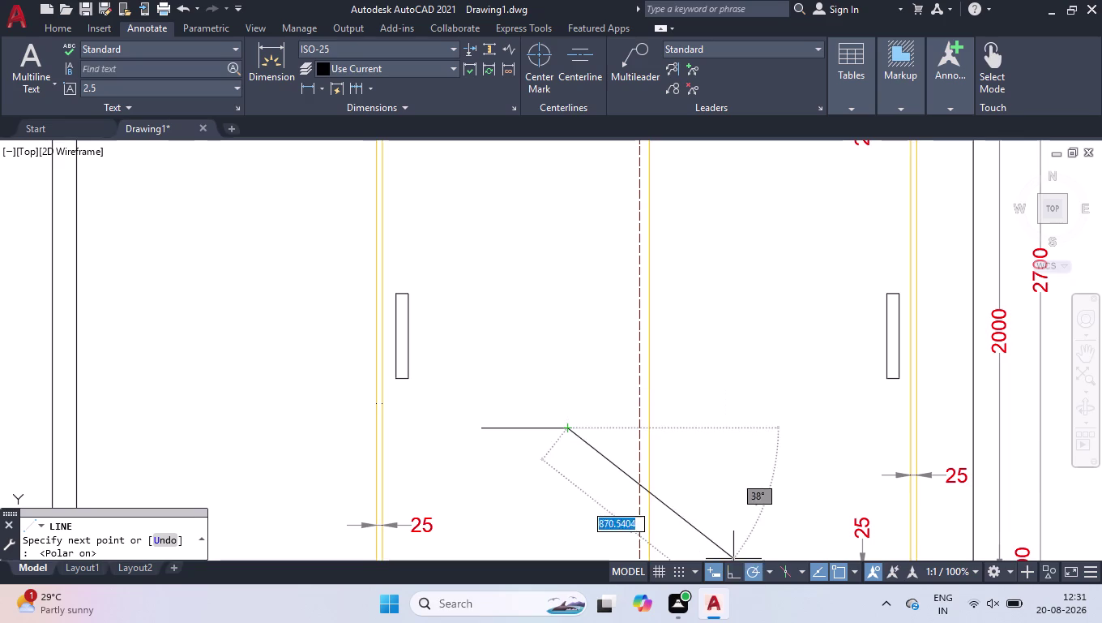
scroll(up, 3)
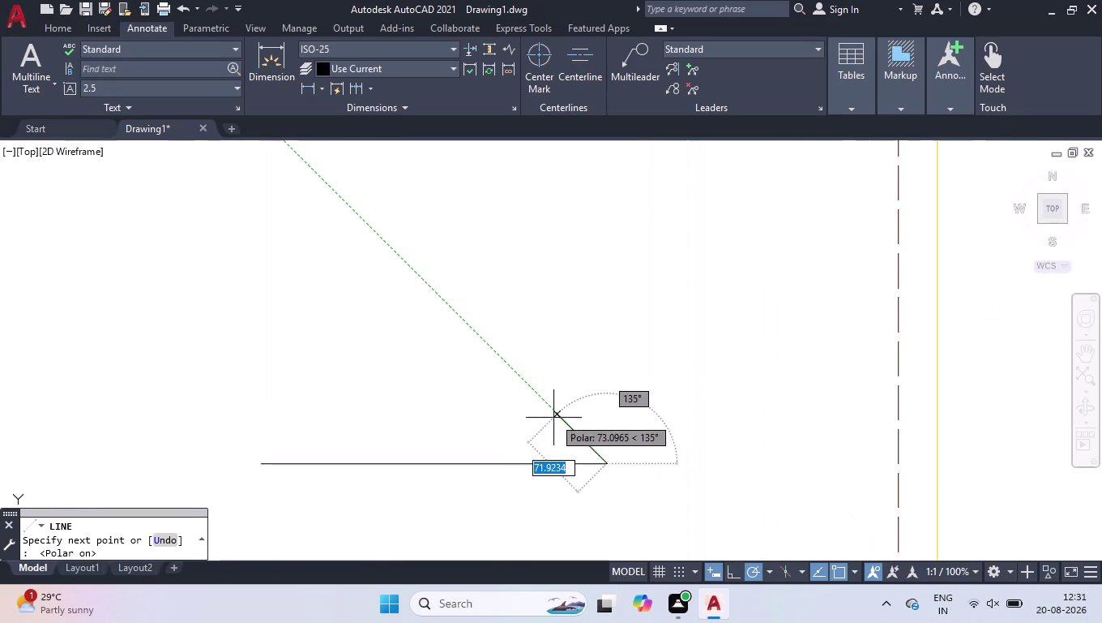
click(554, 422)
key(space)
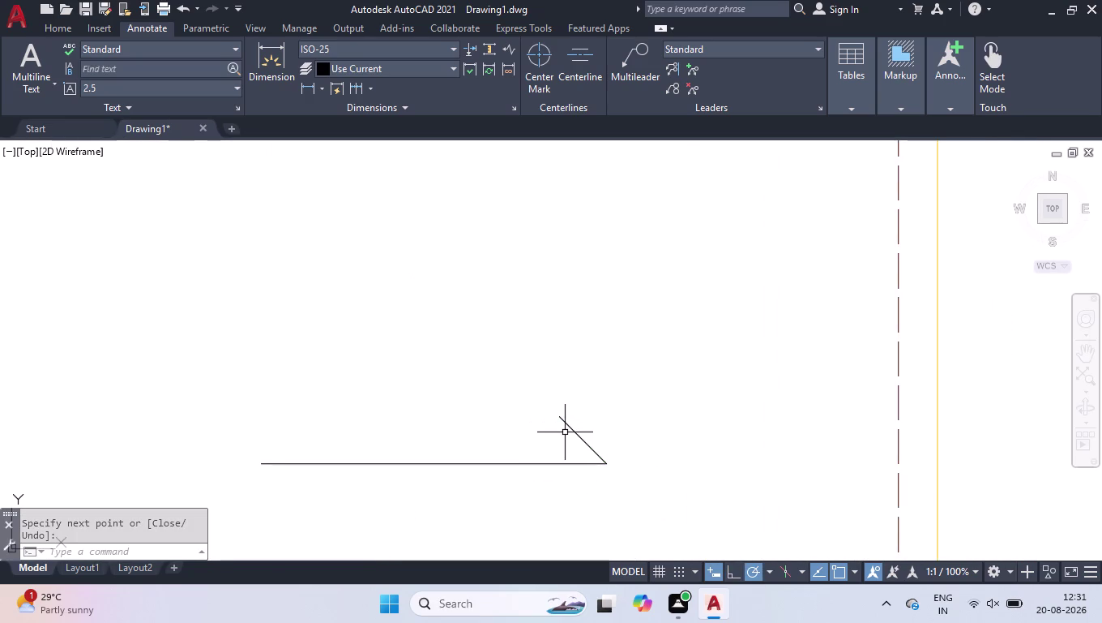
Mirror the barb about the shaft, keeping the original, to complete the arrowhead.
text(mi)
key(Return)
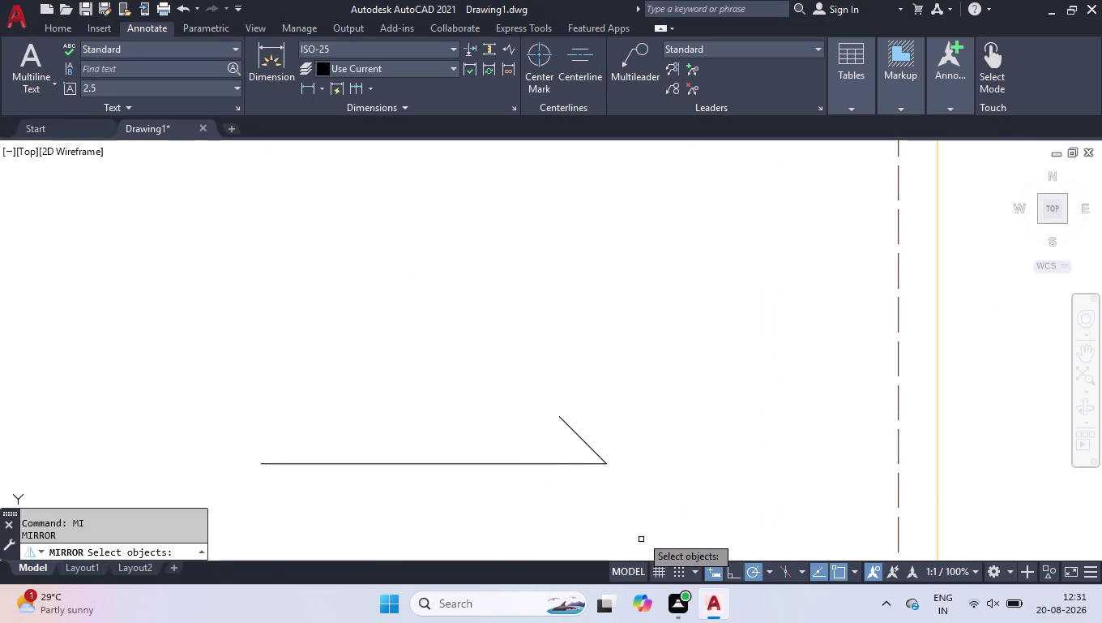
click(585, 440)
key(Return)
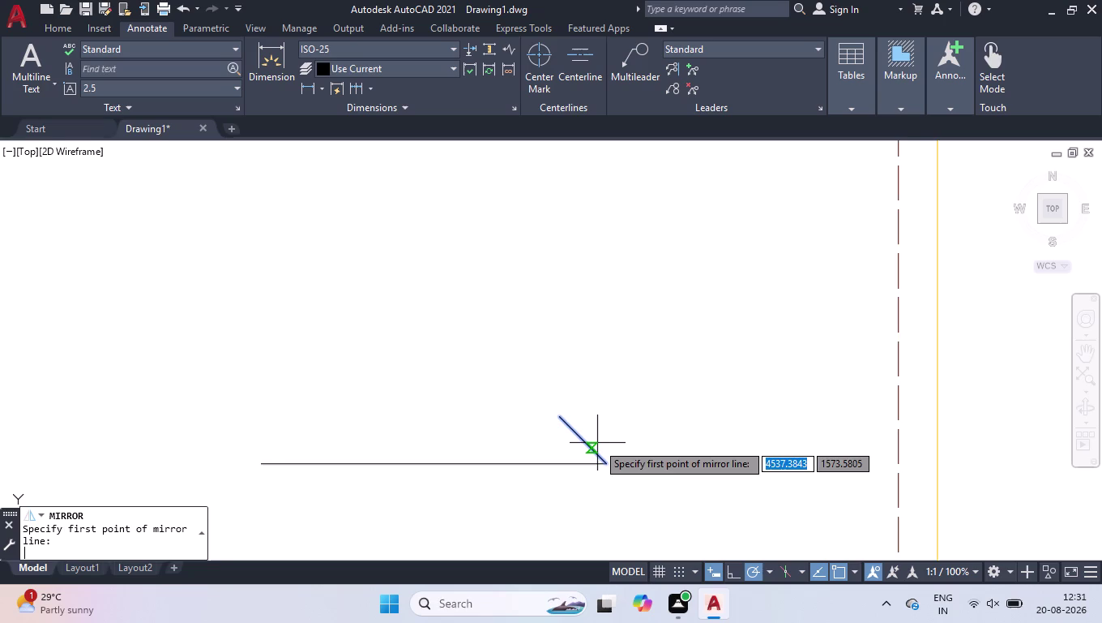
click(603, 461)
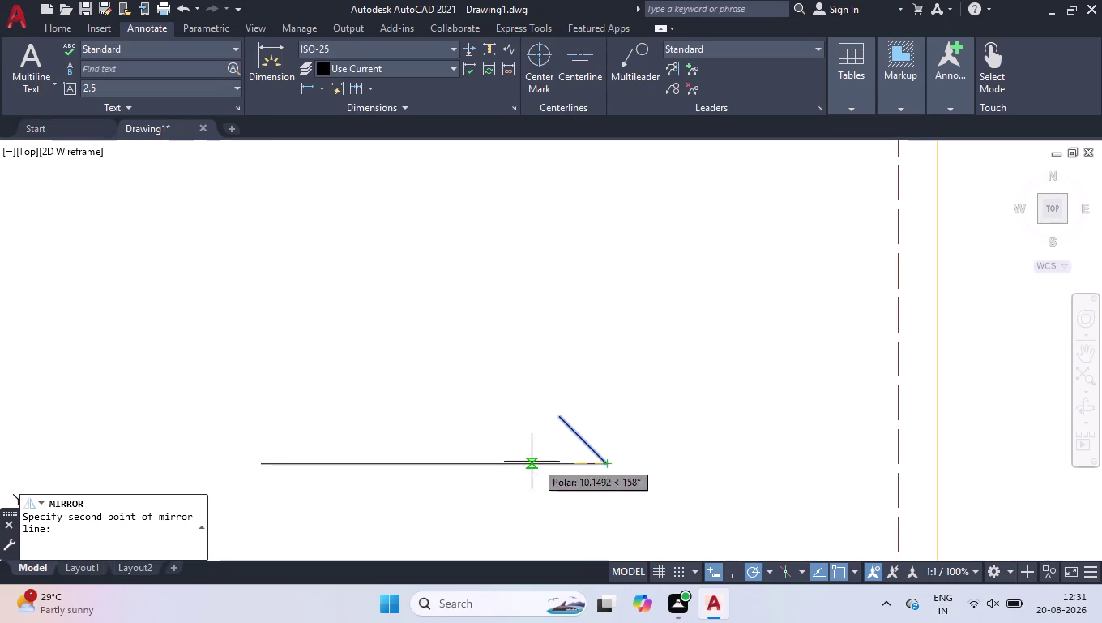
click(434, 462)
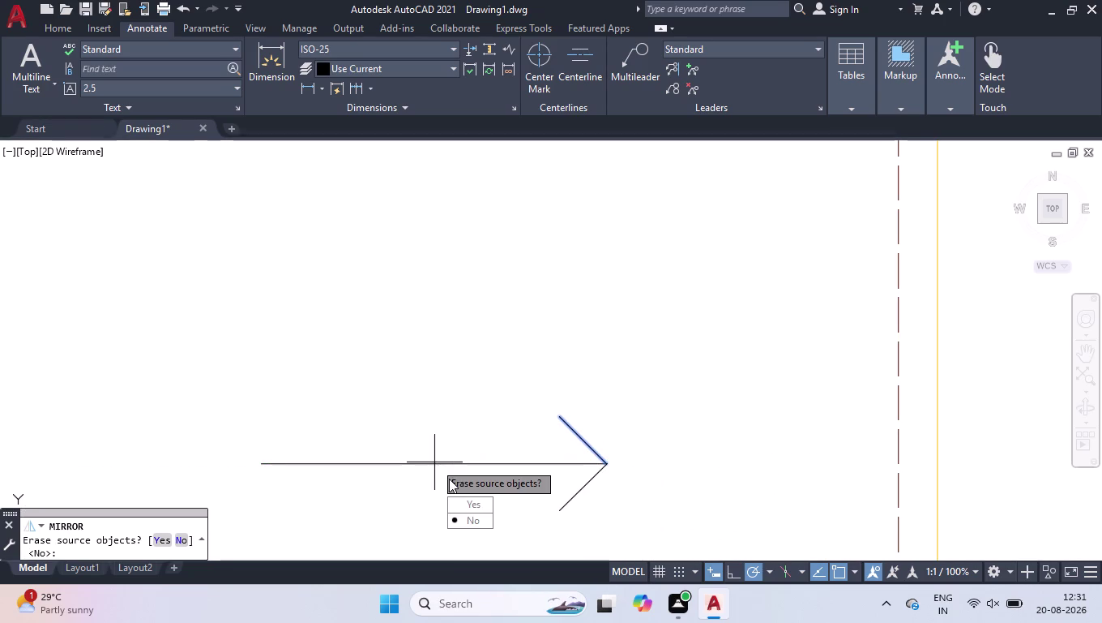
drag(451, 518, 434, 462)
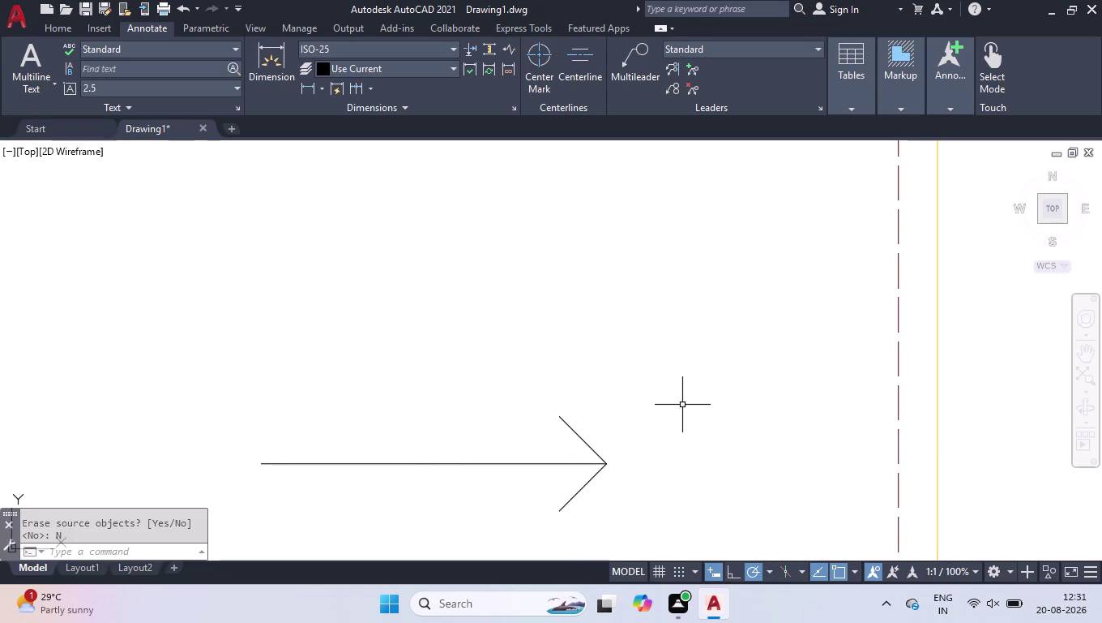
click(692, 368)
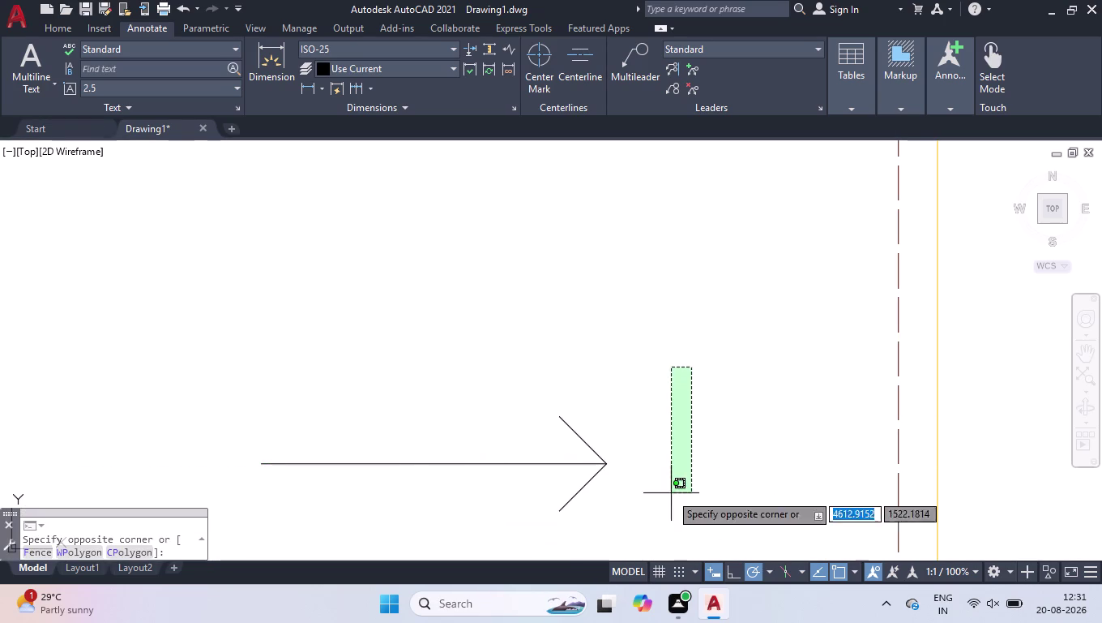
Mirror the arrow across a vertical axis at the door centre, keeping the original.
click(262, 518)
text(mi)
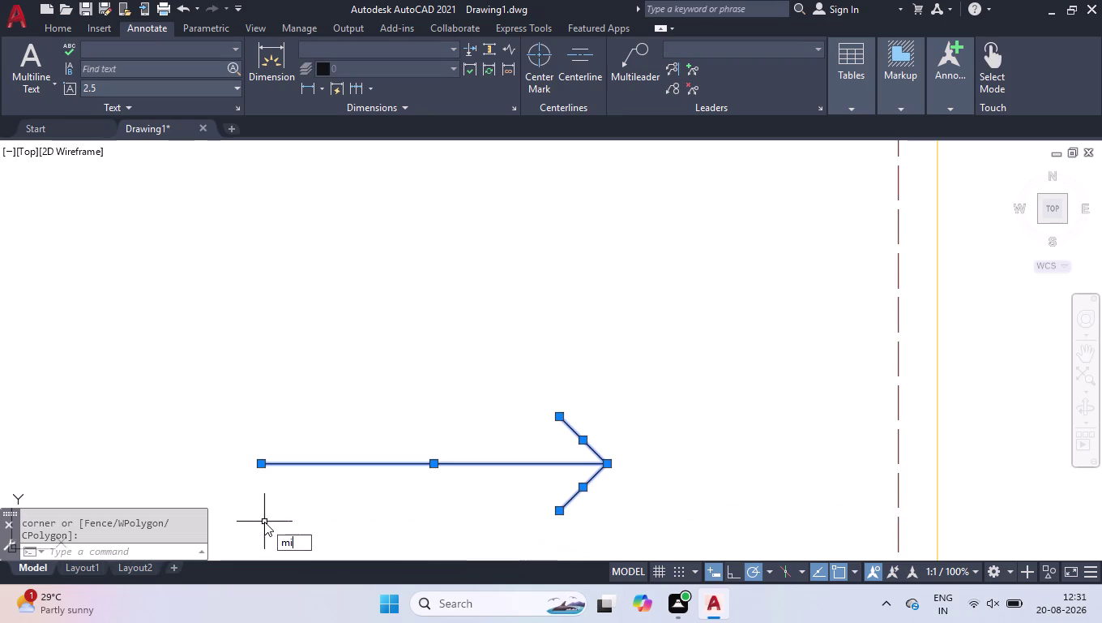
key(Return)
scroll(down, 3)
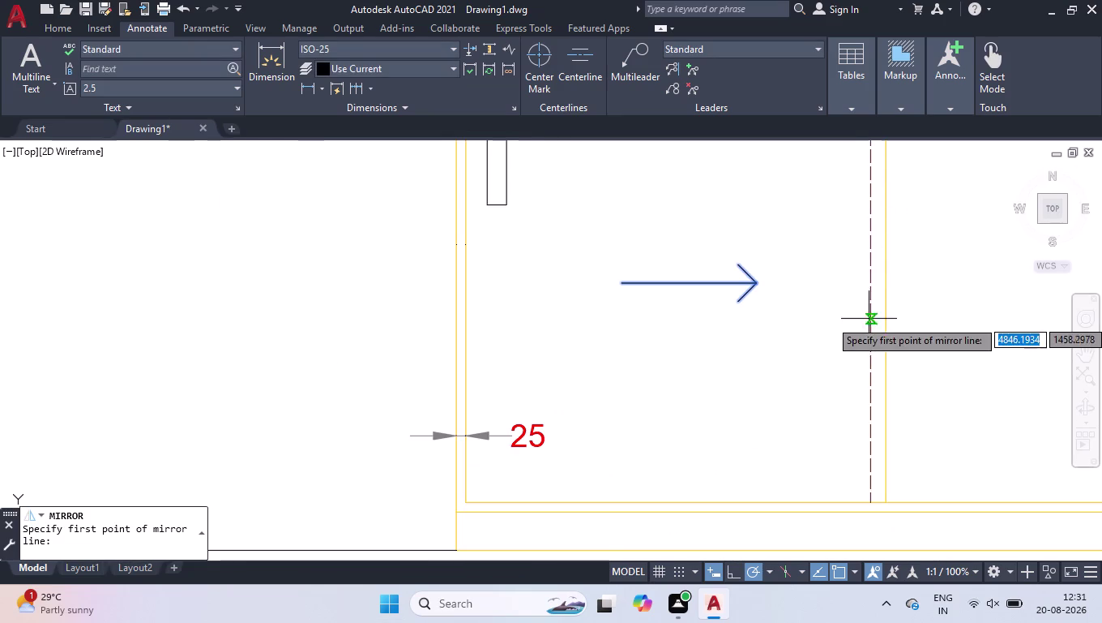
click(885, 249)
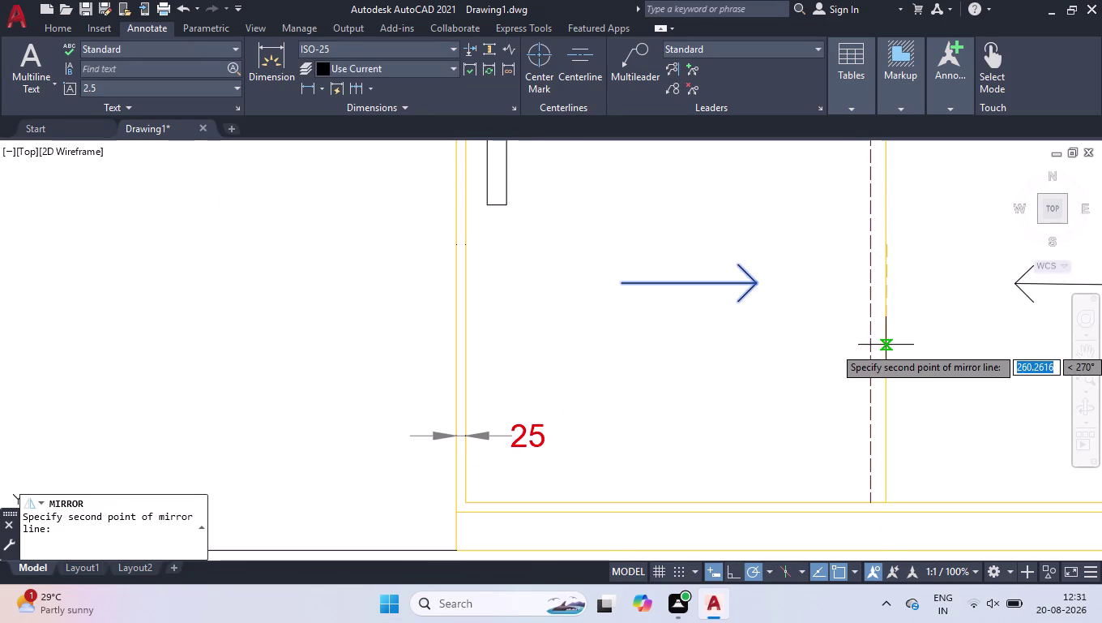
click(886, 346)
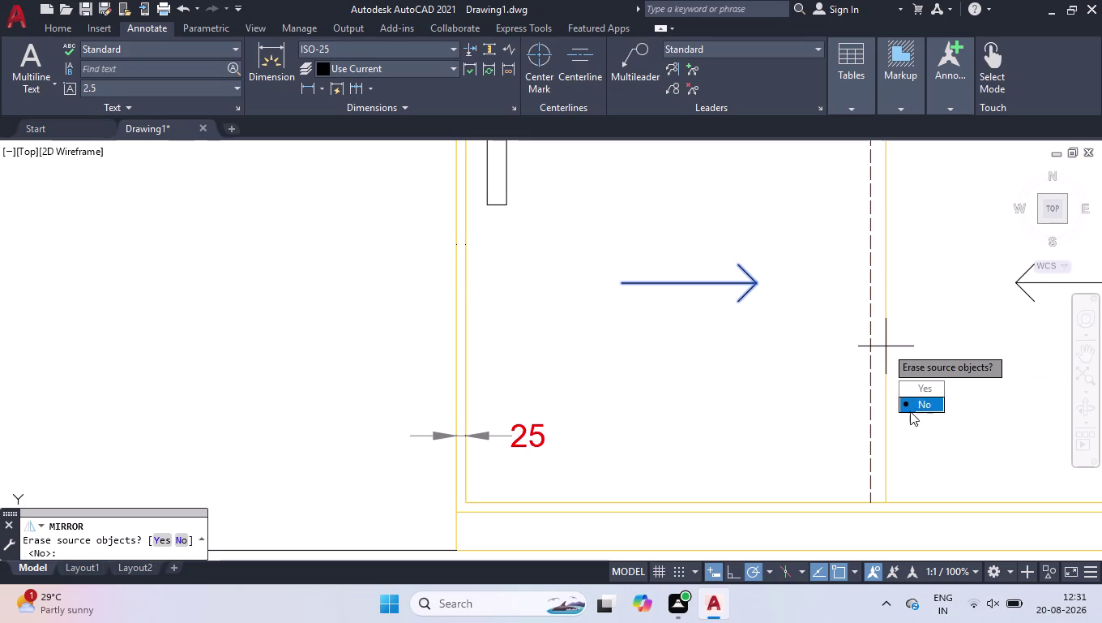
drag(916, 400, 889, 343)
scroll(down, 3)
scroll(down, 3)
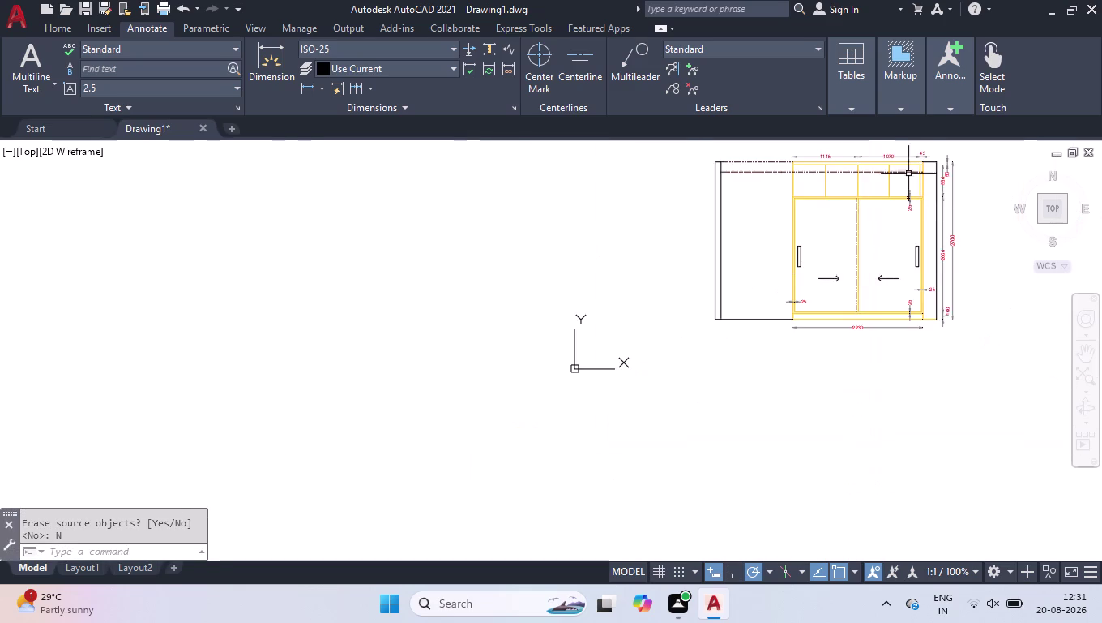
scroll(up, 3)
scroll(up, 3)
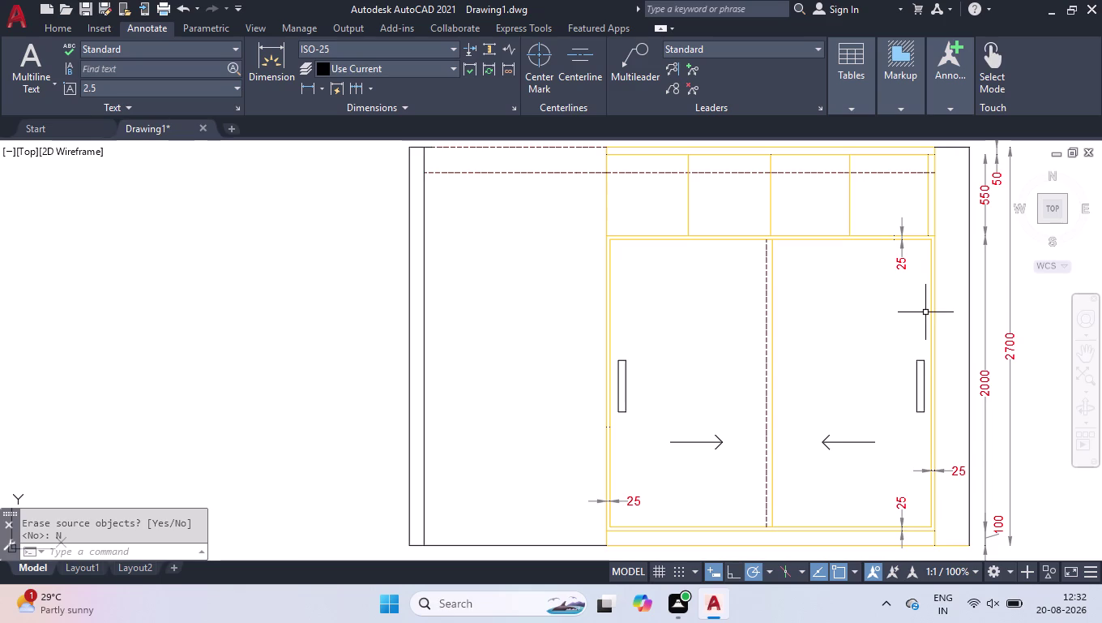
scroll(down, 3)
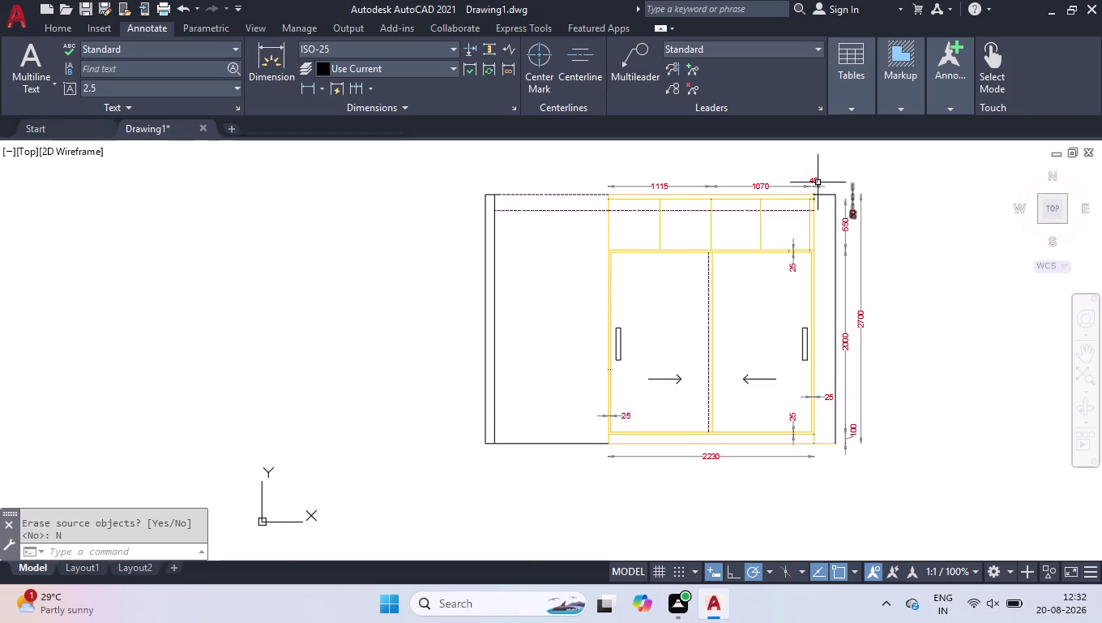
scroll(up, 3)
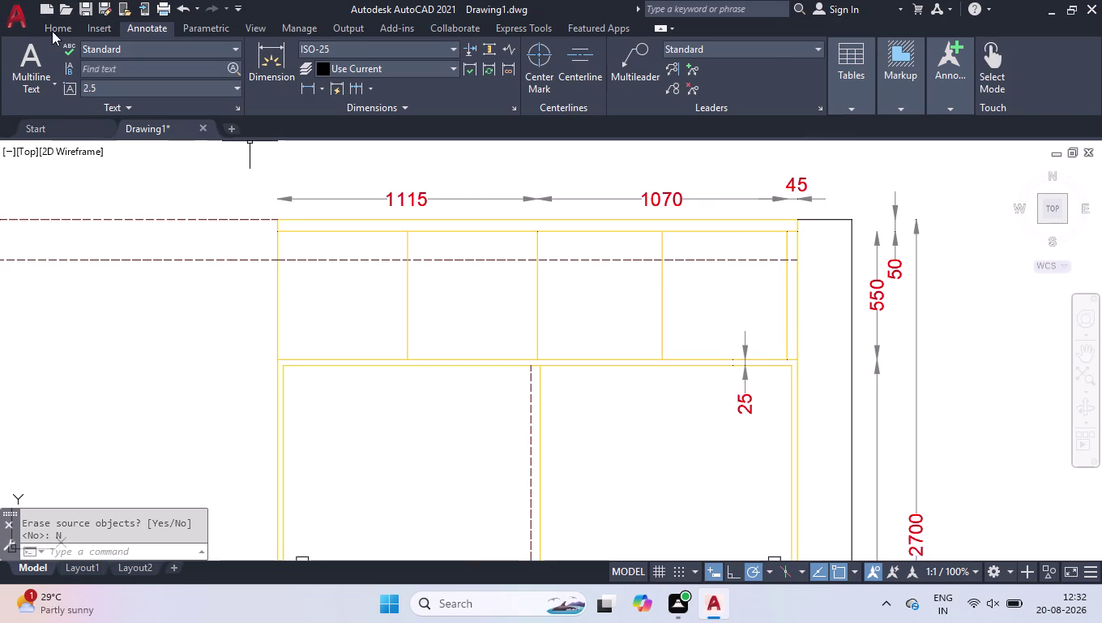
Draw a multiline text box inside the top compartment.
click(52, 31)
click(305, 68)
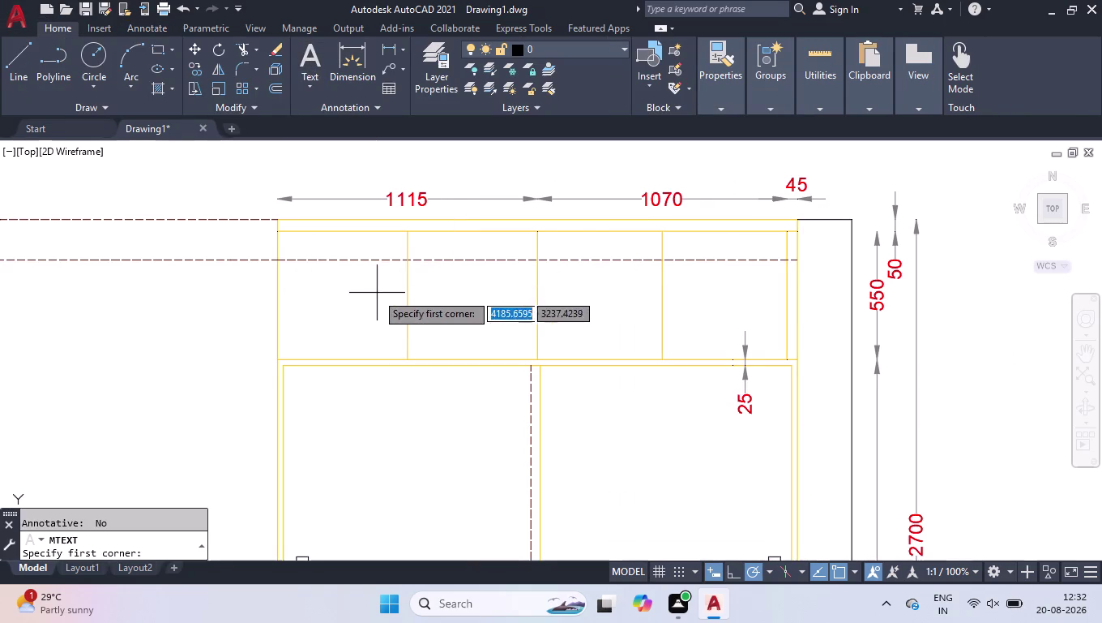
click(358, 283)
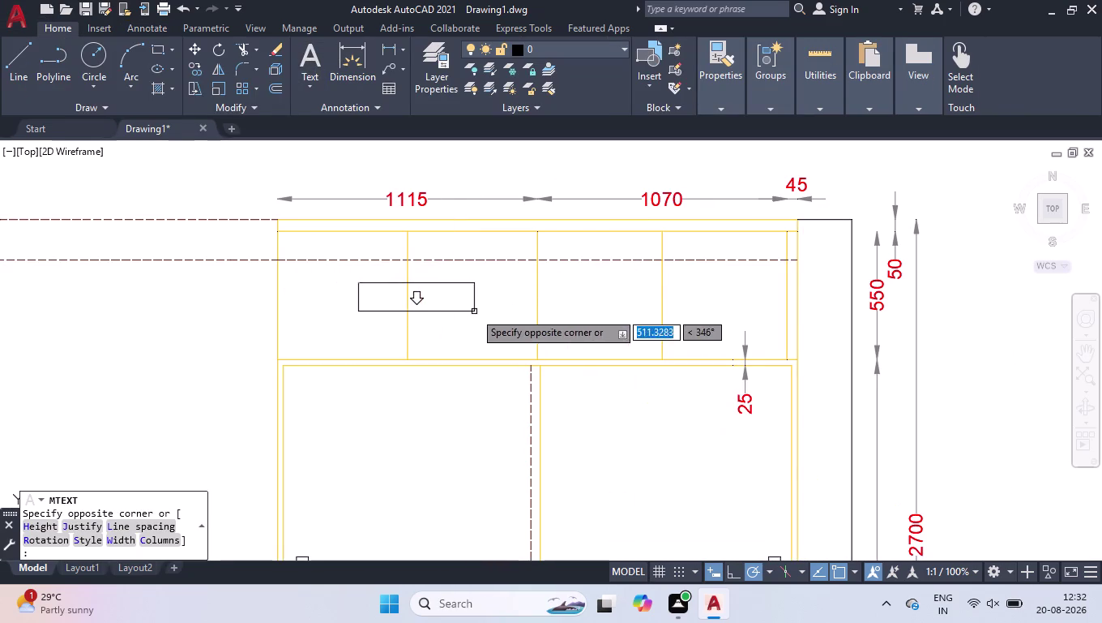
click(475, 311)
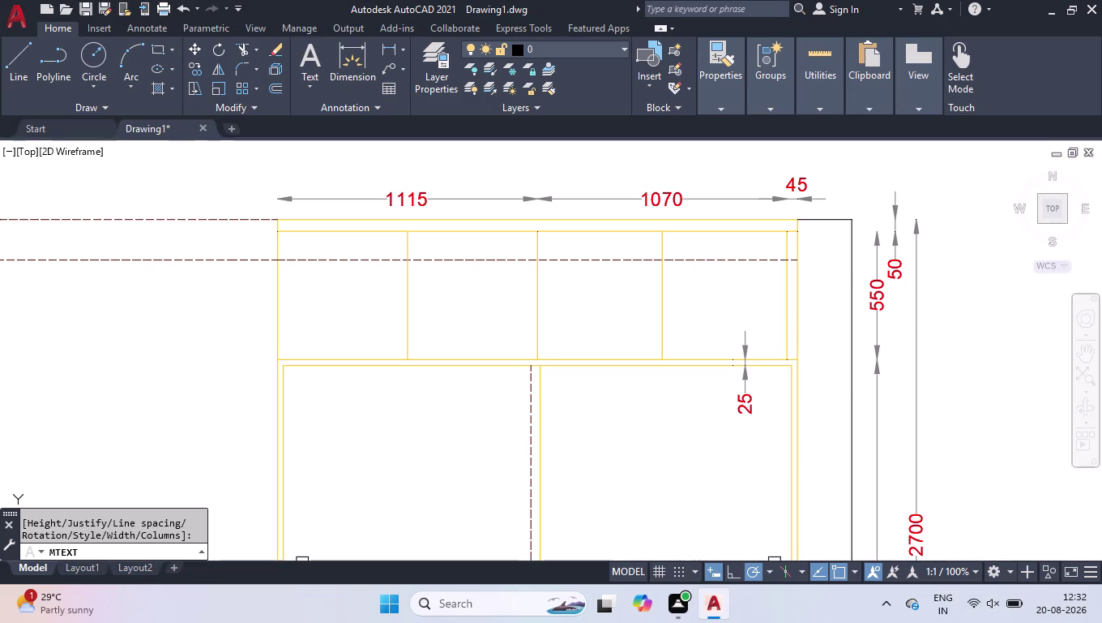
Enter the note '2-Openable Shutters' and close the text editor.
key(2)
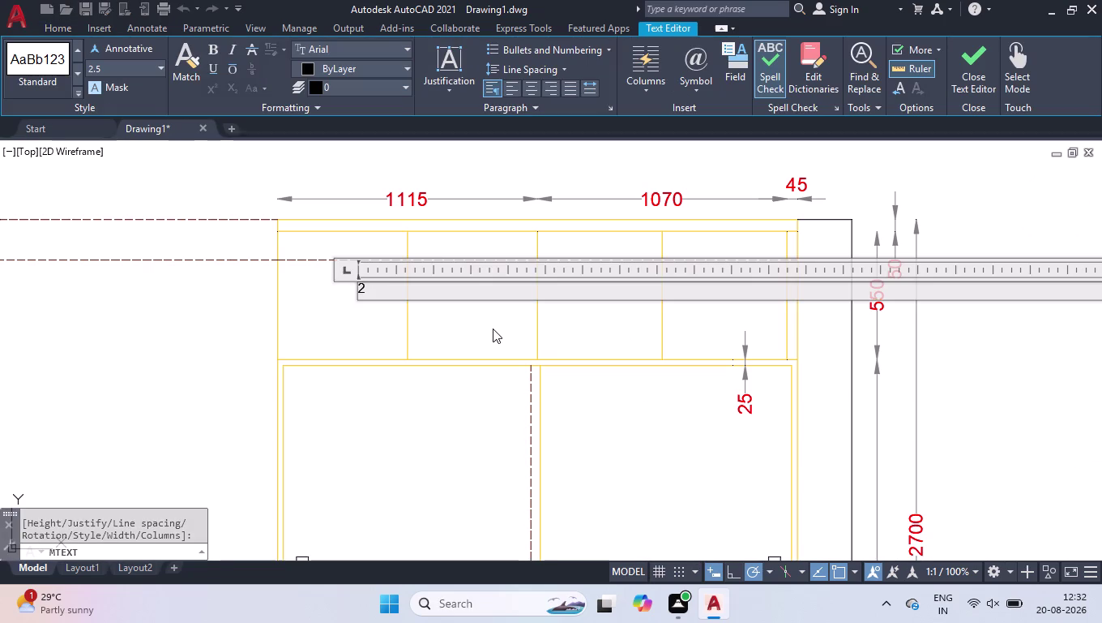
key(minus)
key(o)
key(BackSpace)
key(BackSpace)
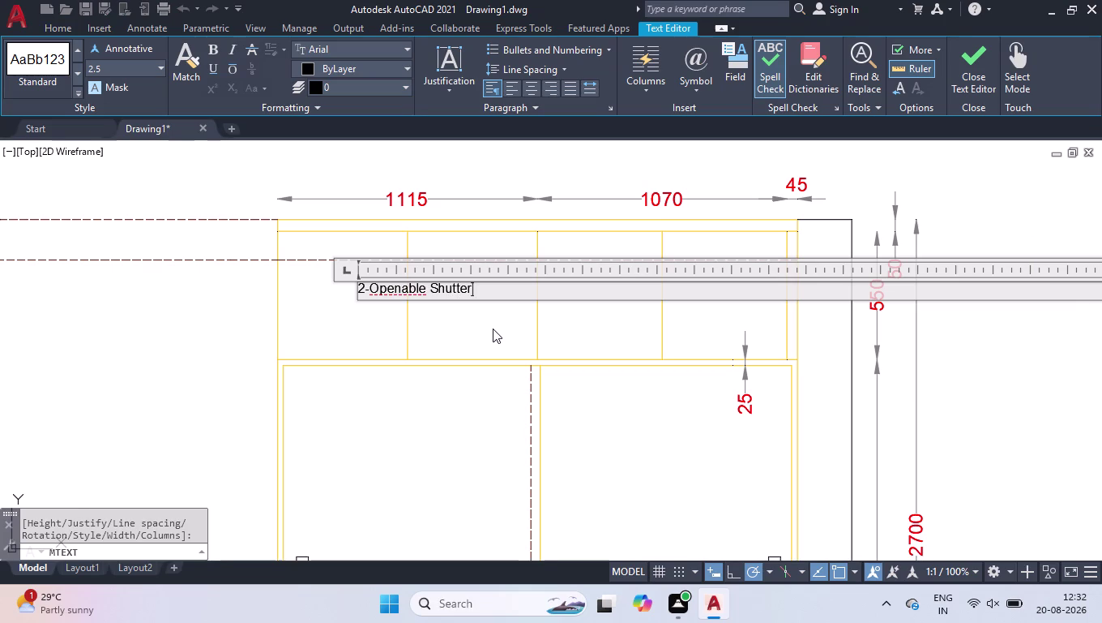
key(s)
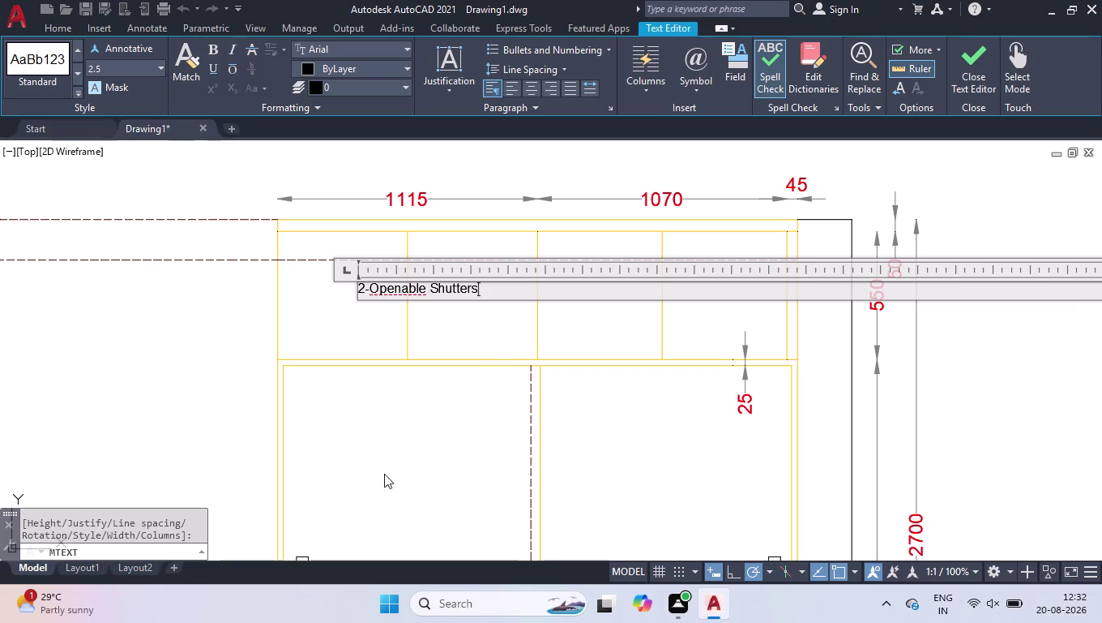
click(383, 473)
click(365, 271)
click(349, 309)
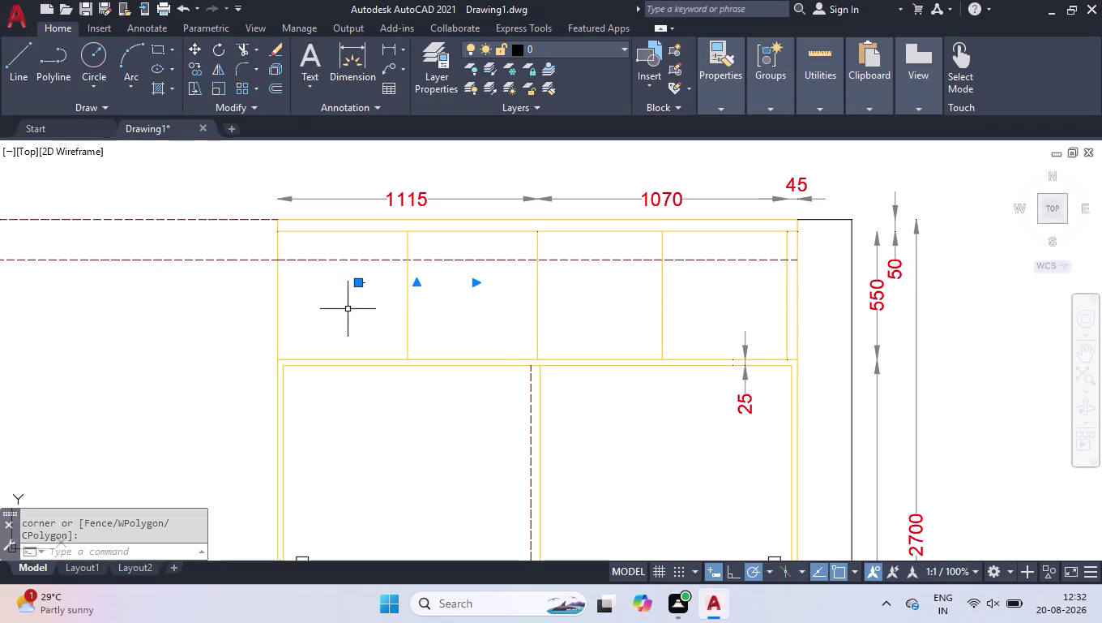
Set the note's text height to 50 in Properties.
key(ctrl+1)
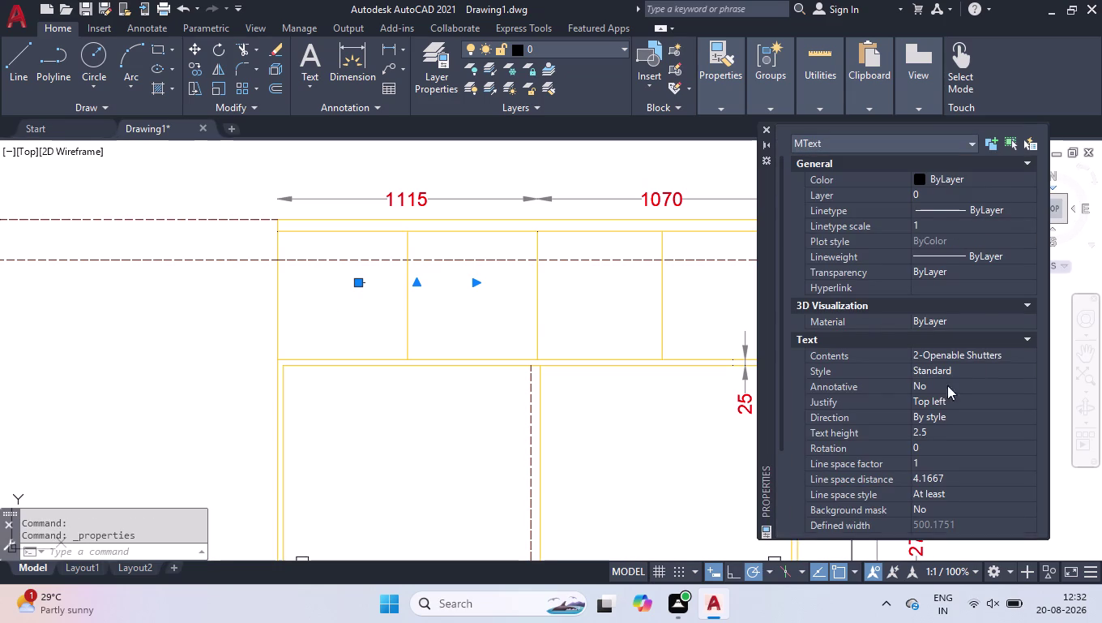
click(931, 431)
key(5)
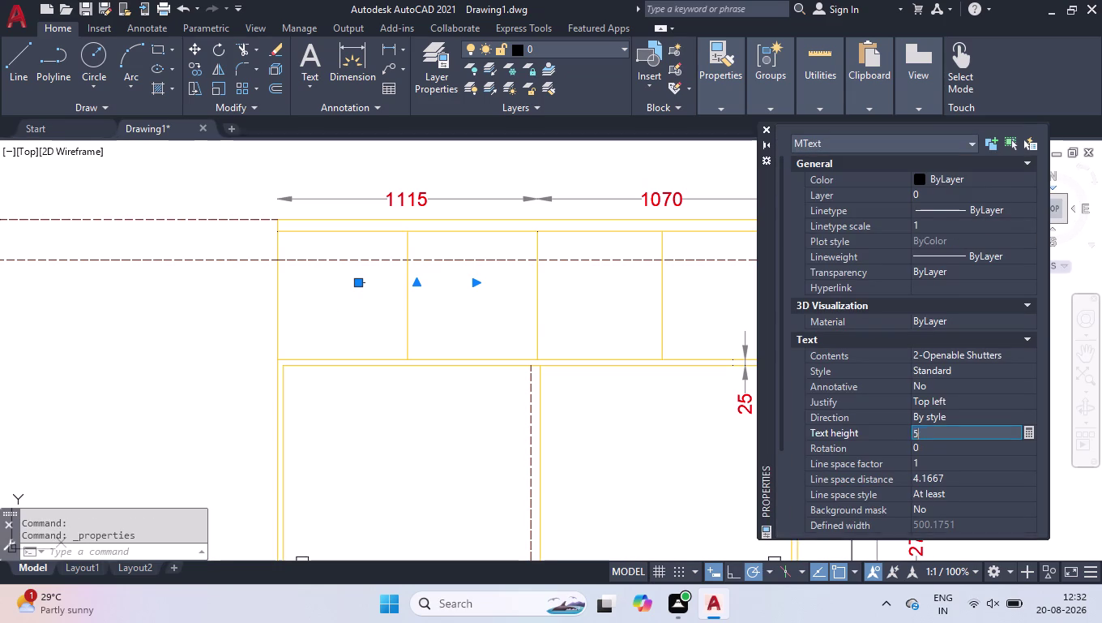
key(0)
key(Return)
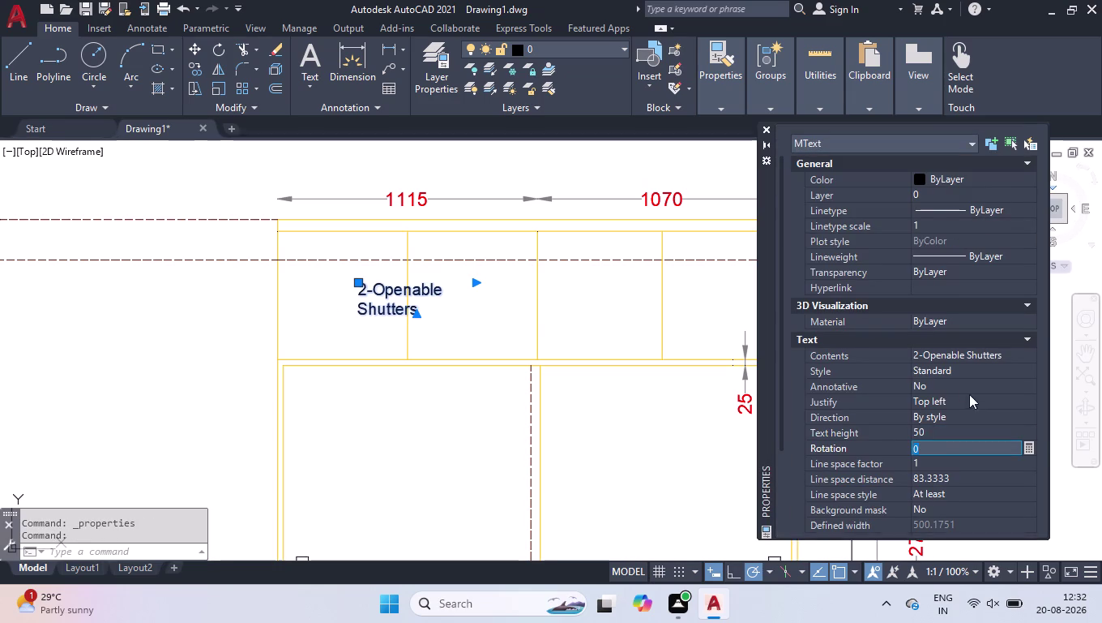
click(767, 125)
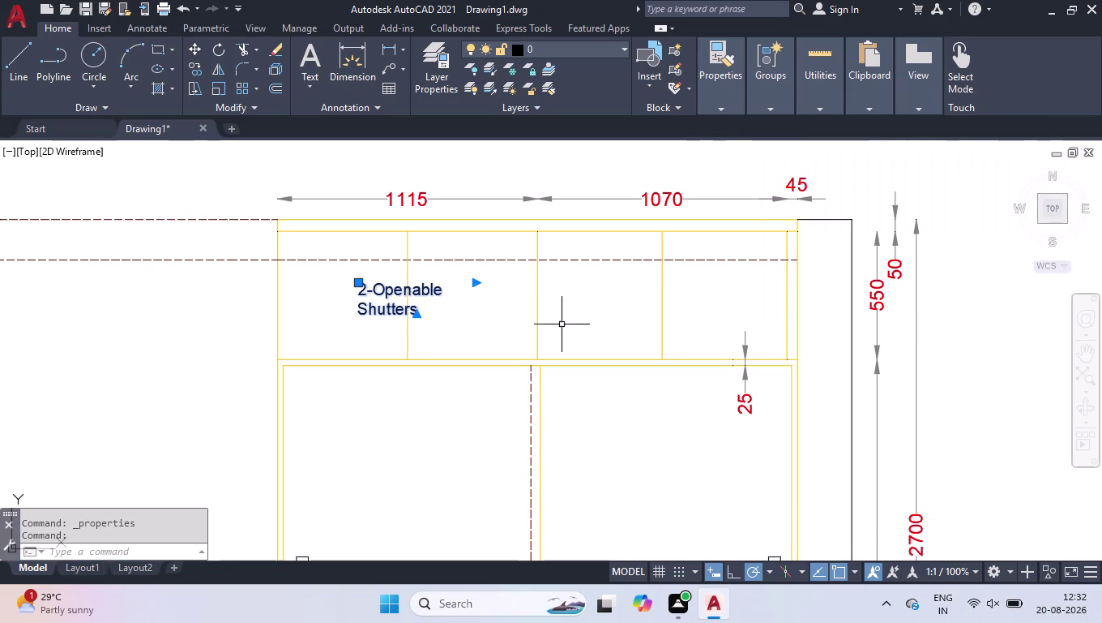
Widen the note onto one line and move it lower in the compartment.
drag(478, 286, 491, 283)
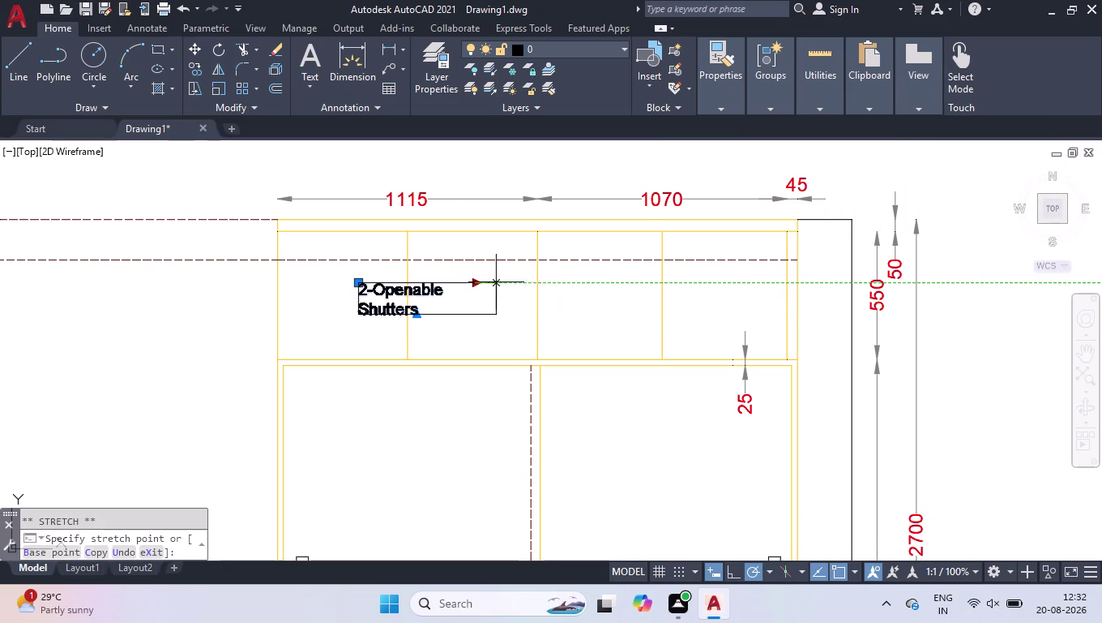
click(536, 286)
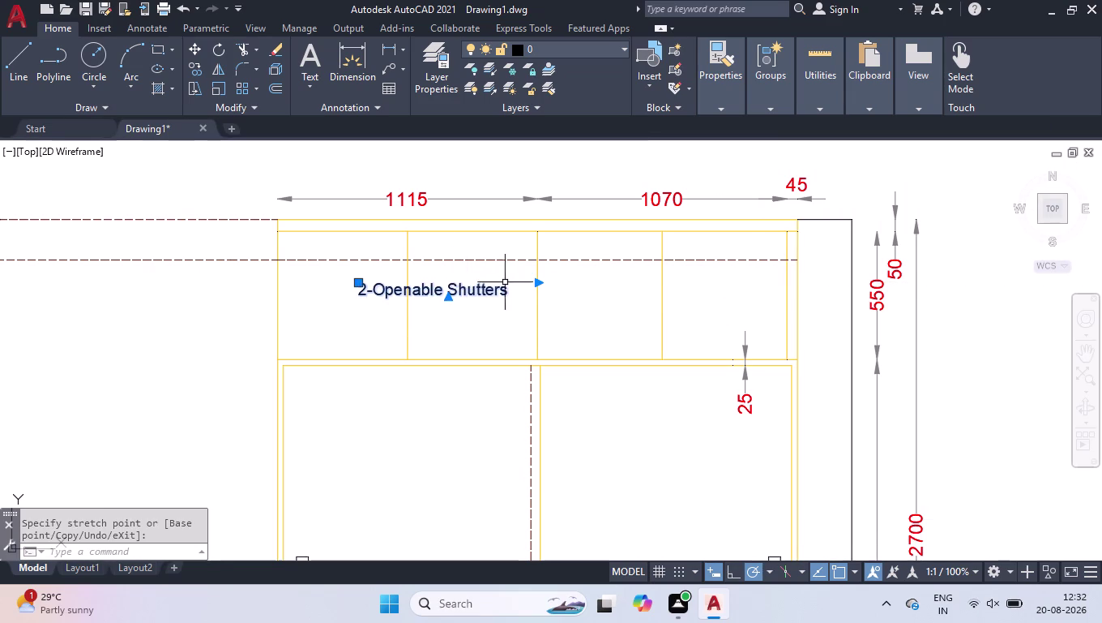
scroll(up, 3)
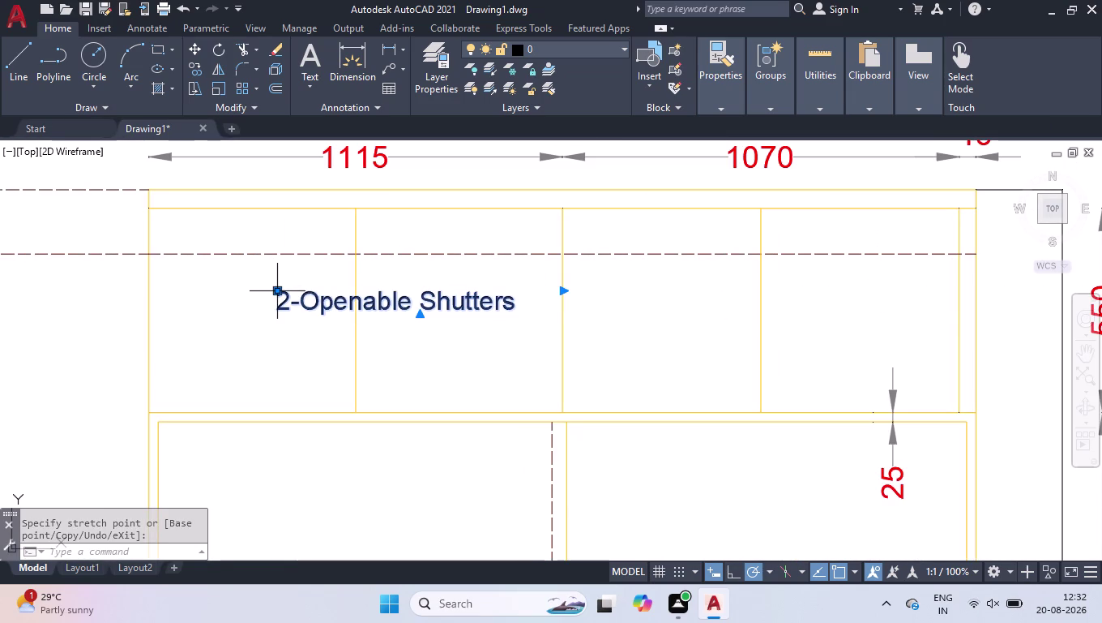
click(278, 291)
click(215, 352)
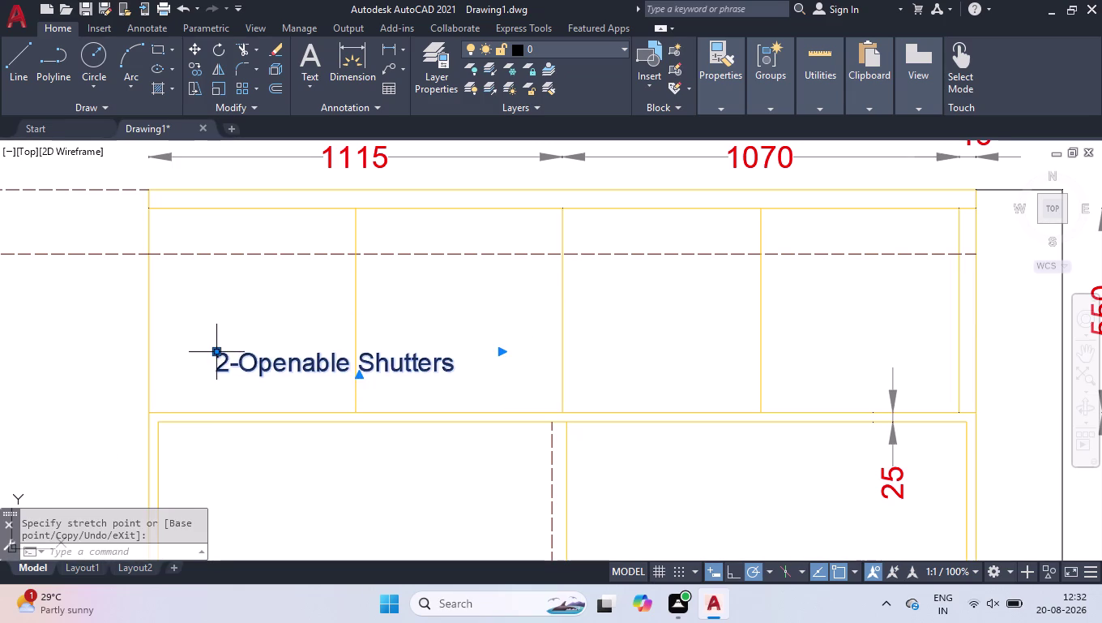
Copy the 2-Openable Shutters note to the right upper bay, middle band, top strip and sliding doors.
text(co)
key(Return)
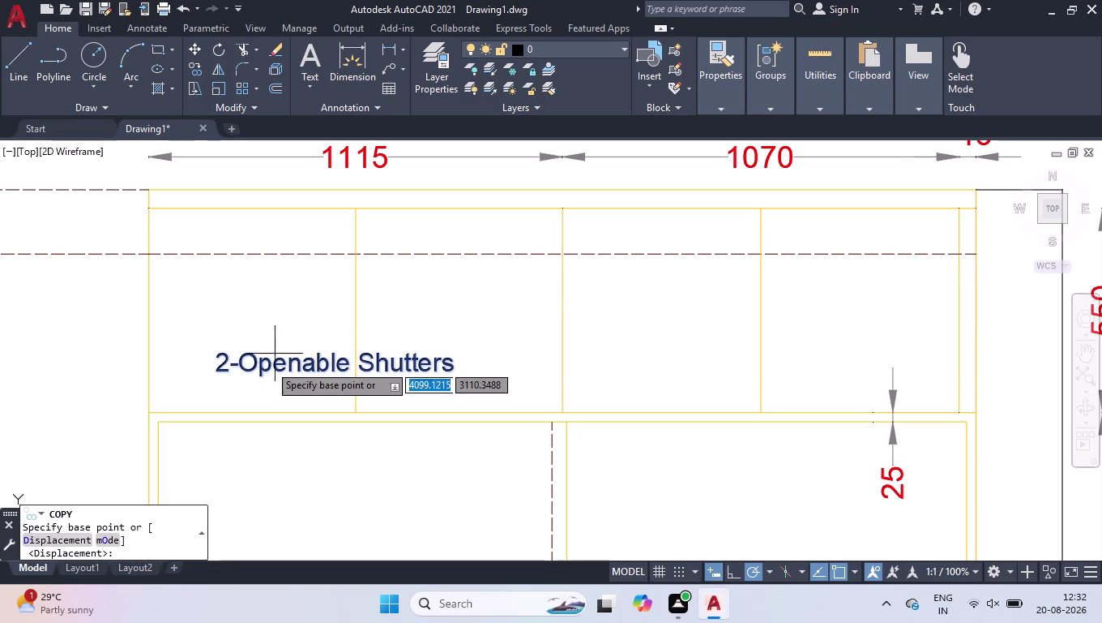
click(266, 370)
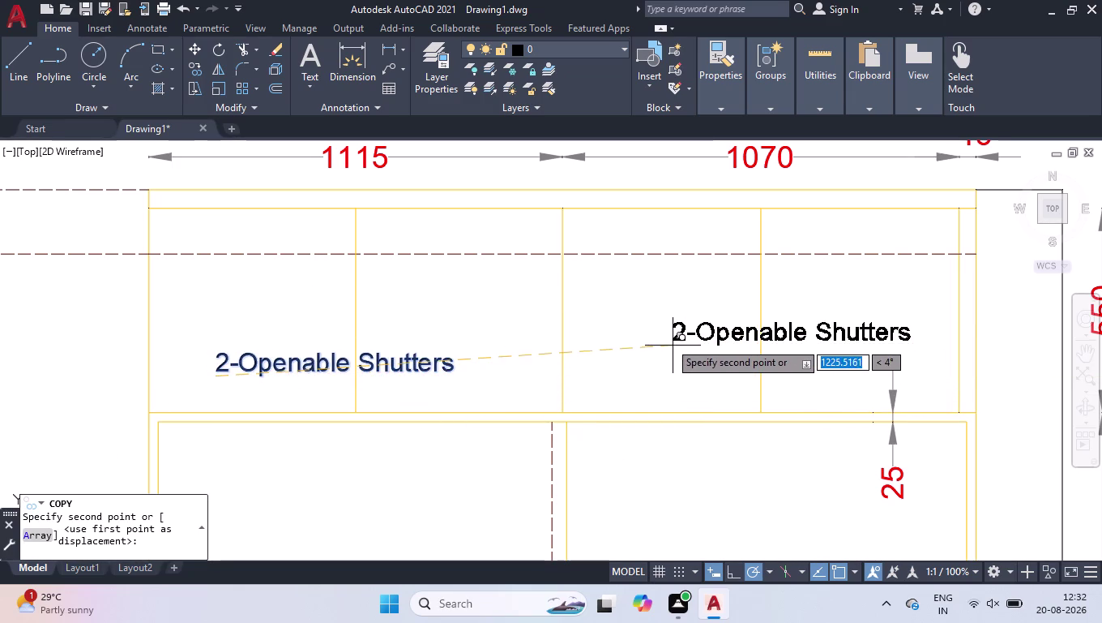
click(666, 351)
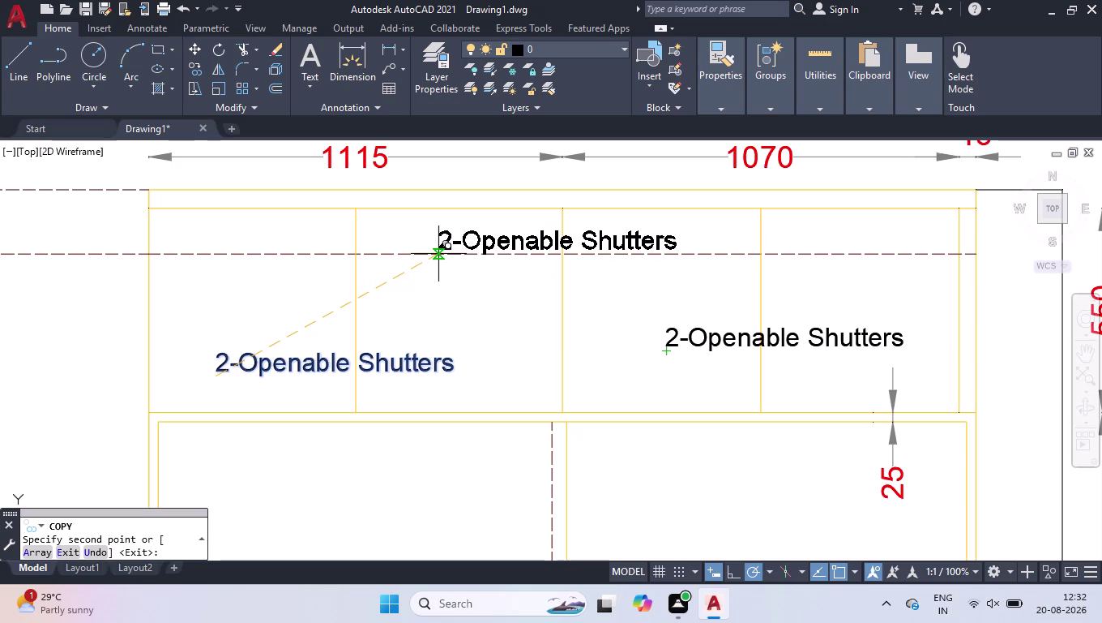
click(430, 291)
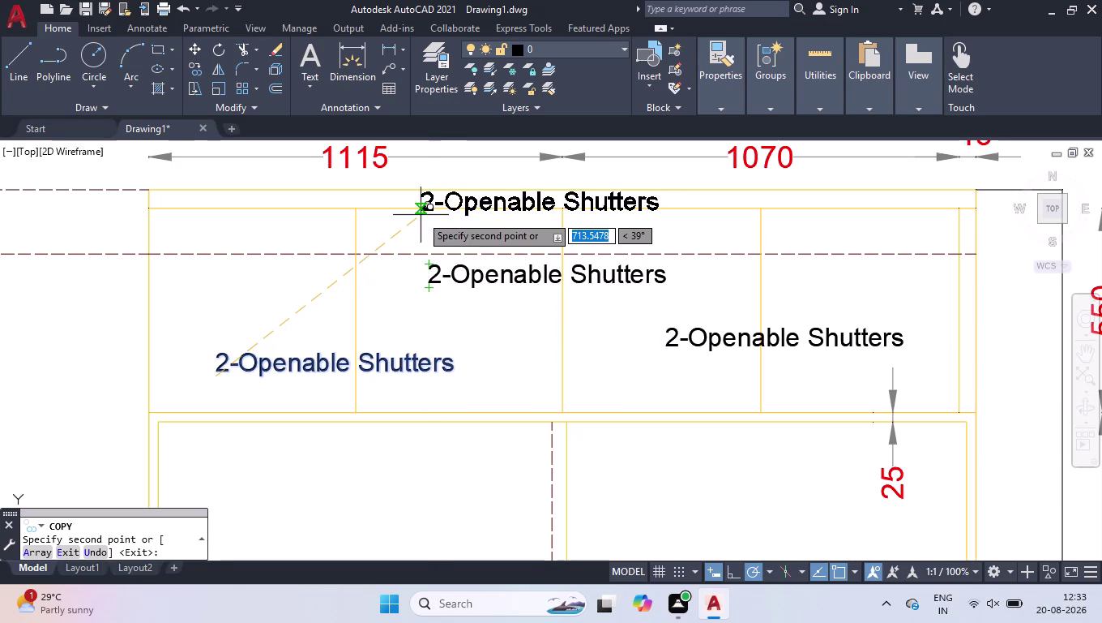
click(421, 215)
scroll(down, 3)
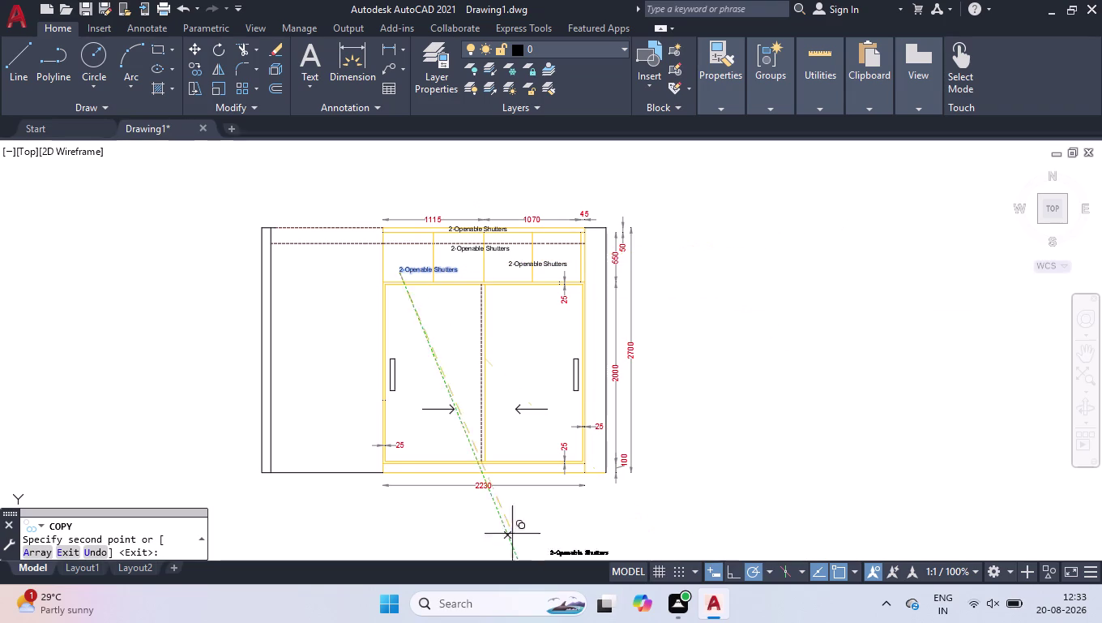
click(458, 355)
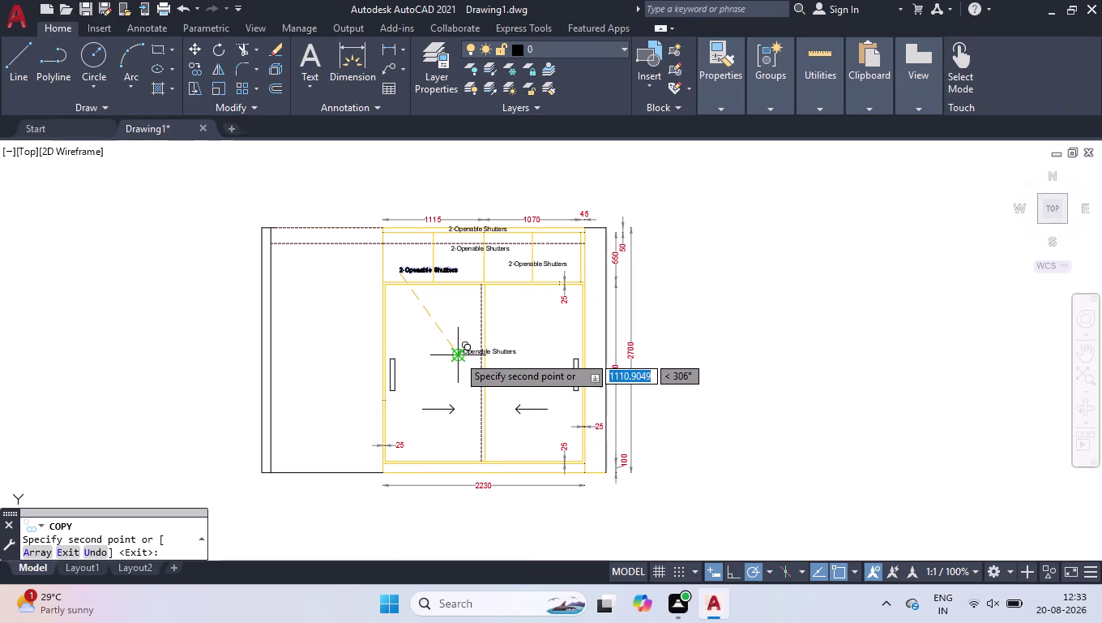
key(Return)
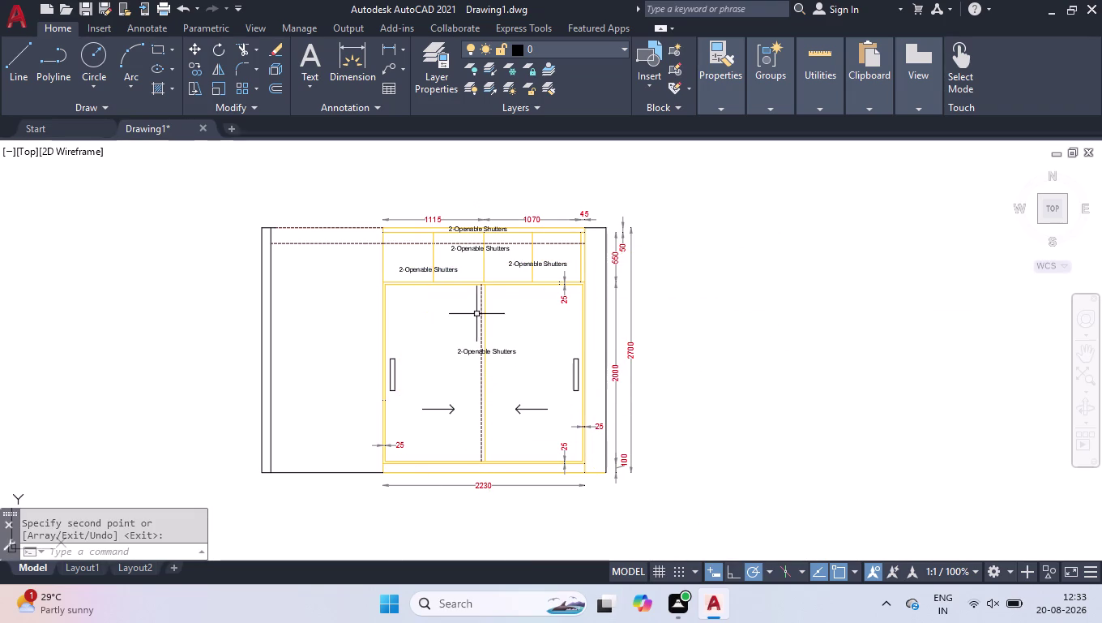
scroll(up, 3)
scroll(up, 3)
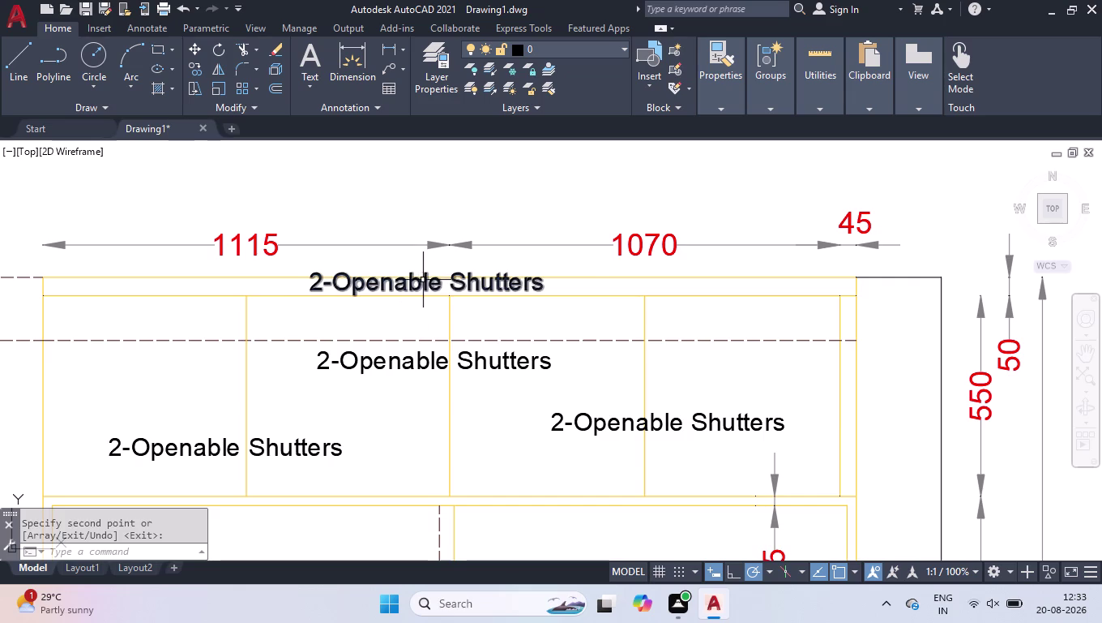
double_click(423, 280)
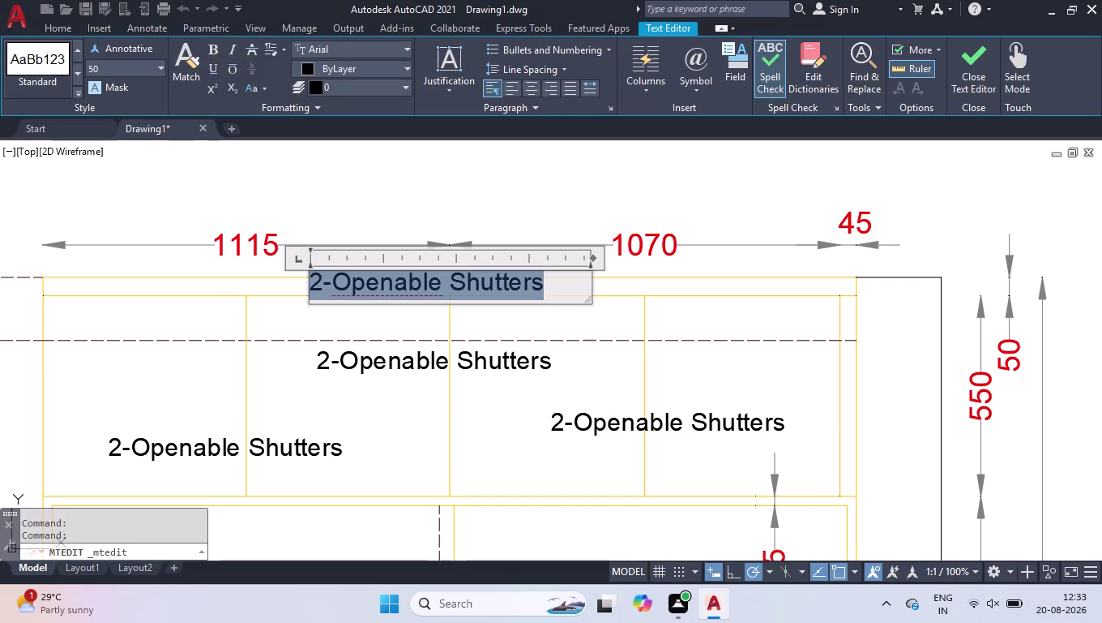
Change the top-strip label's wording to 'Filler'.
key(f)
text(iller)
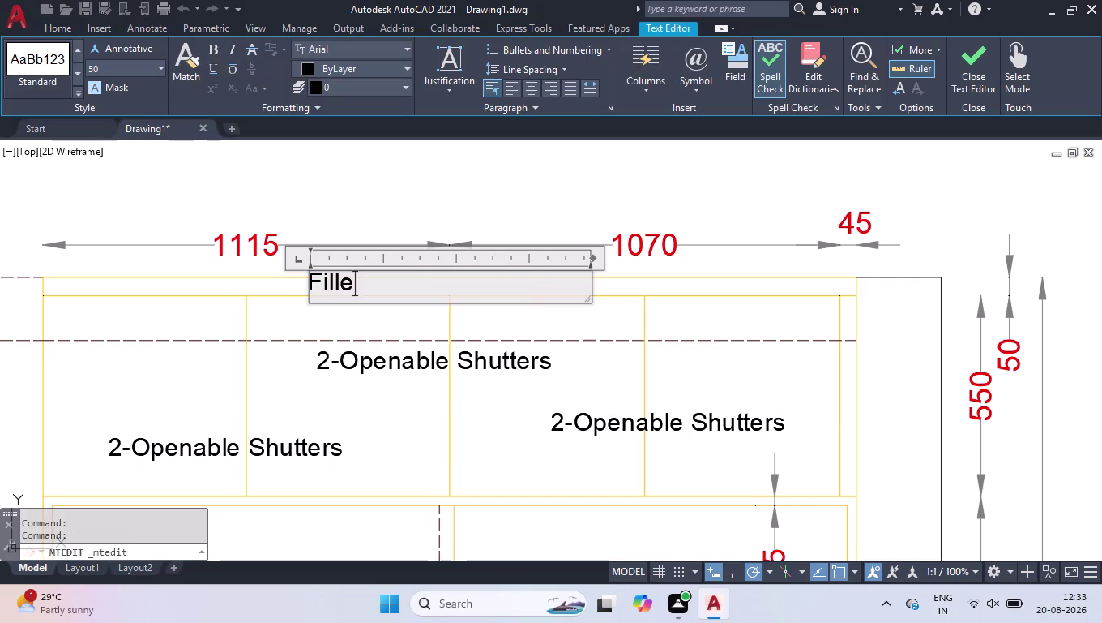
drag(590, 258, 364, 273)
click(404, 178)
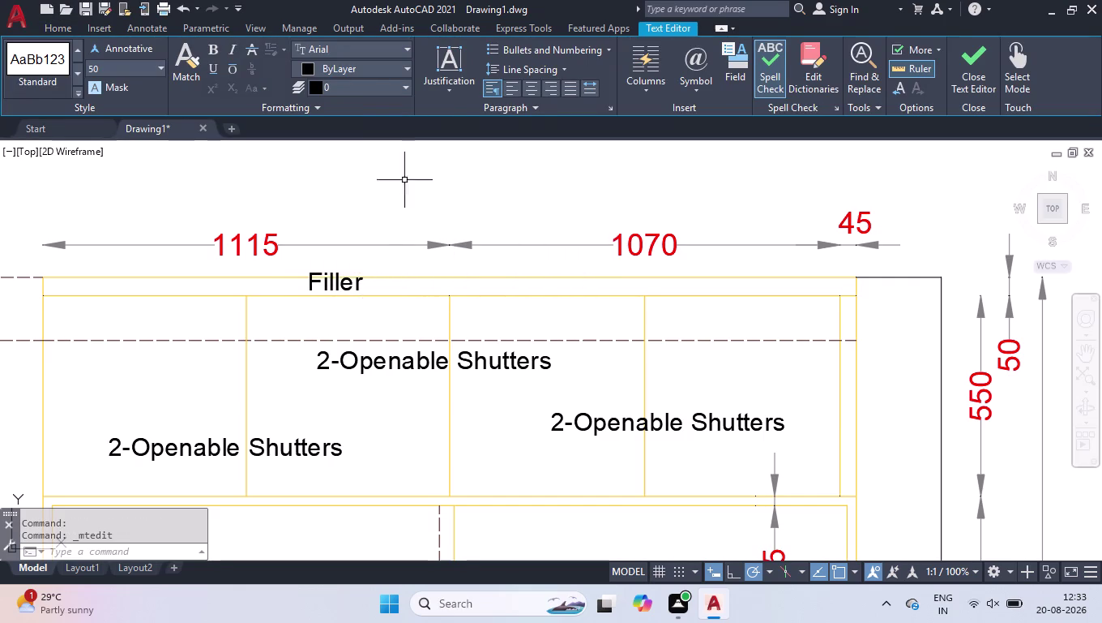
Set the Filler label's text height to 40 in Properties.
click(347, 286)
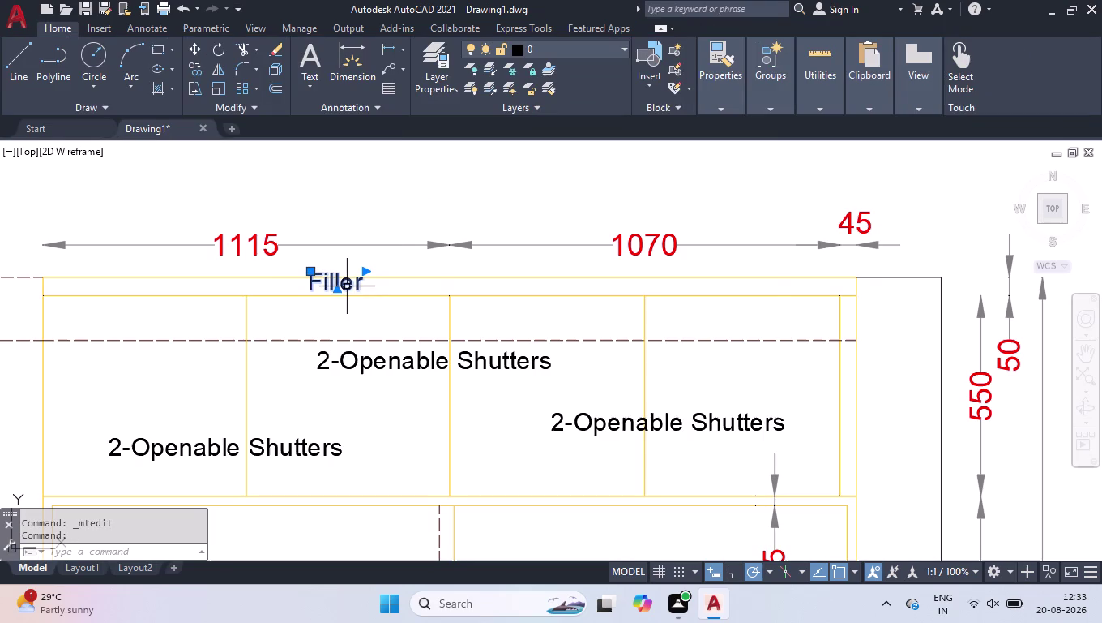
key(ctrl+1)
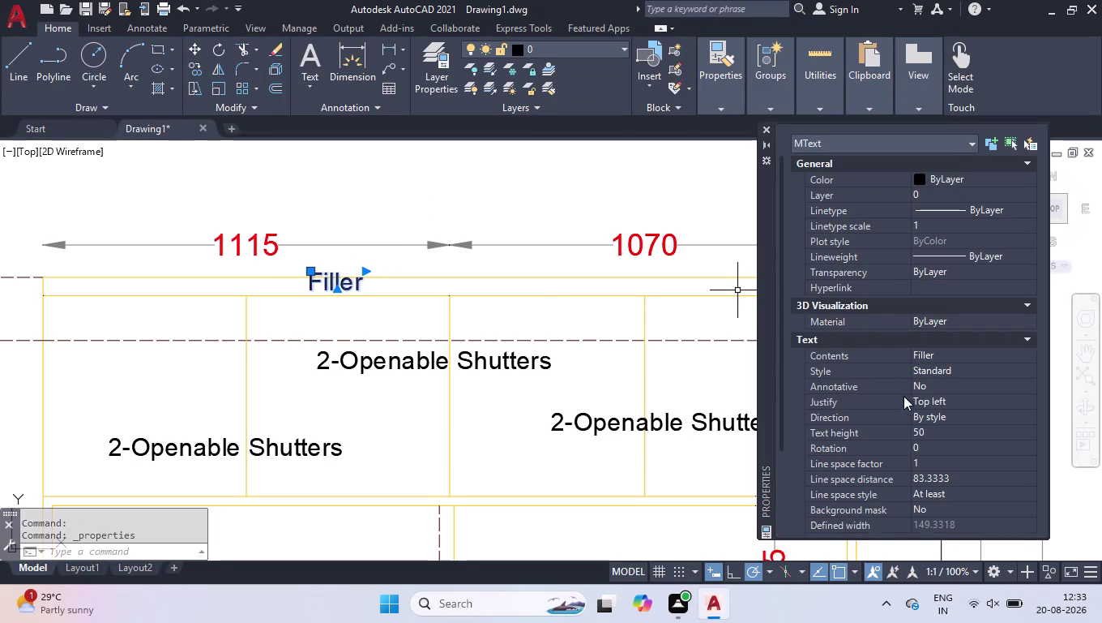
click(925, 431)
key(4)
key(0)
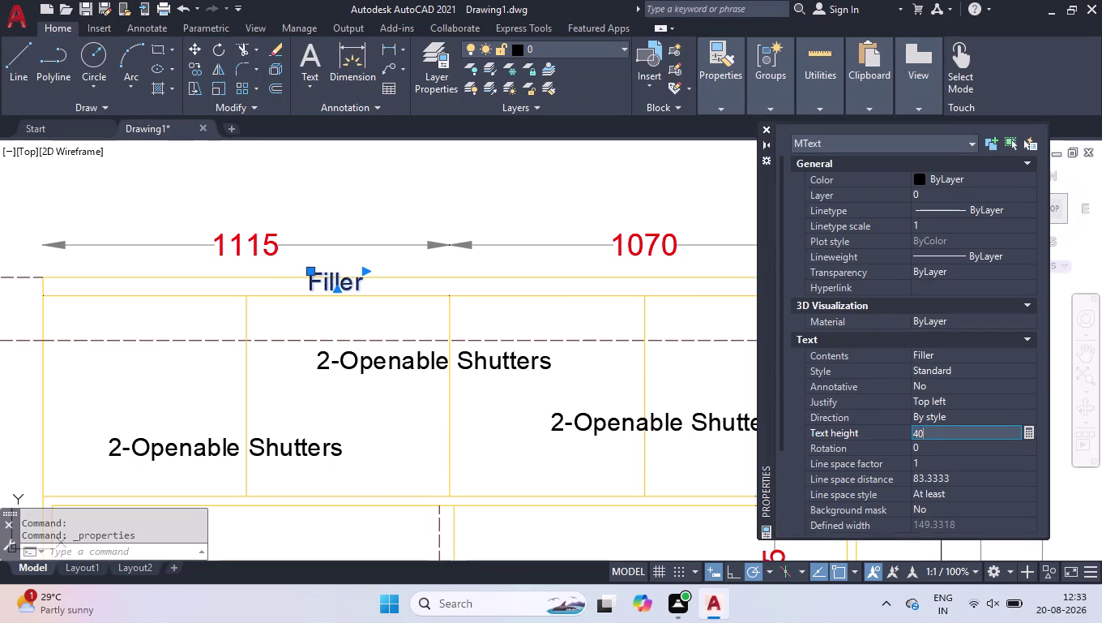
key(Return)
click(768, 123)
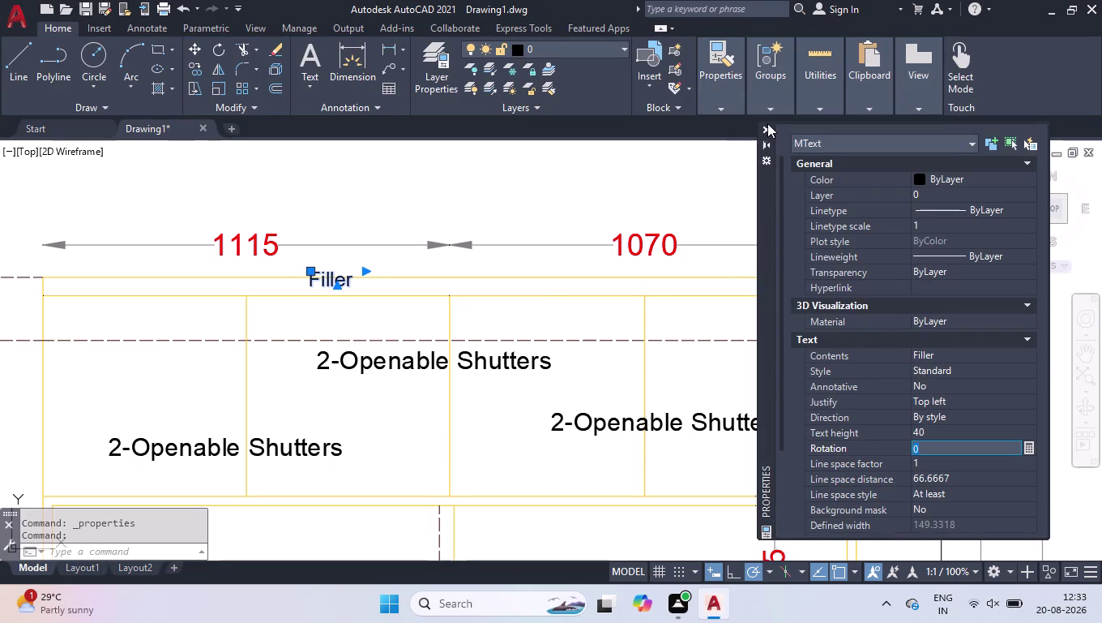
Move the Filler label toward the centre of the top strip.
scroll(up, 3)
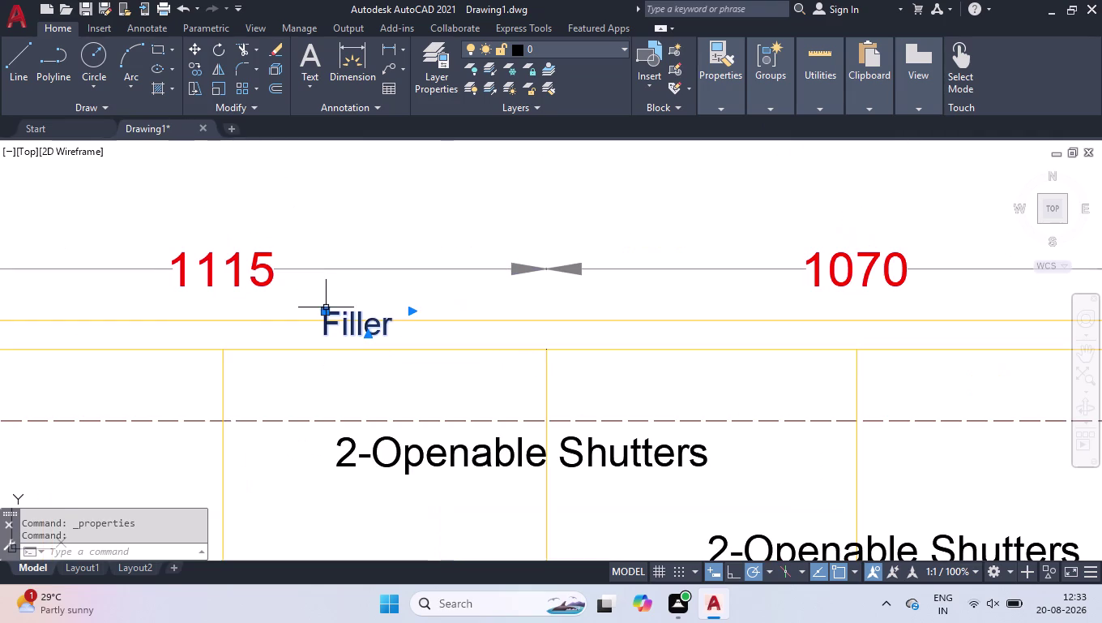
click(326, 310)
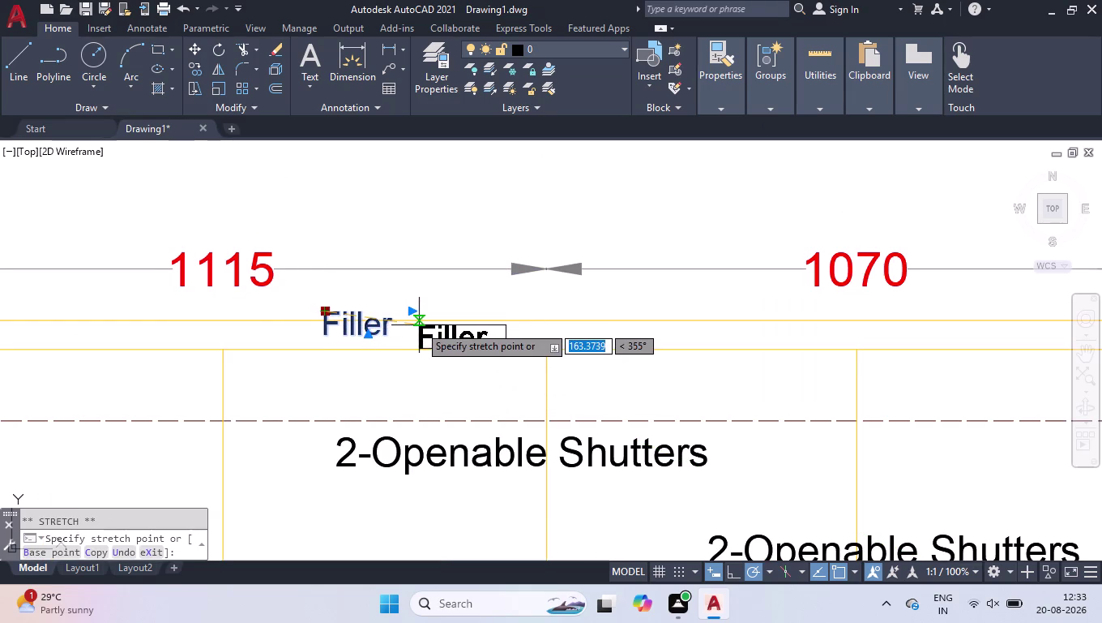
click(422, 323)
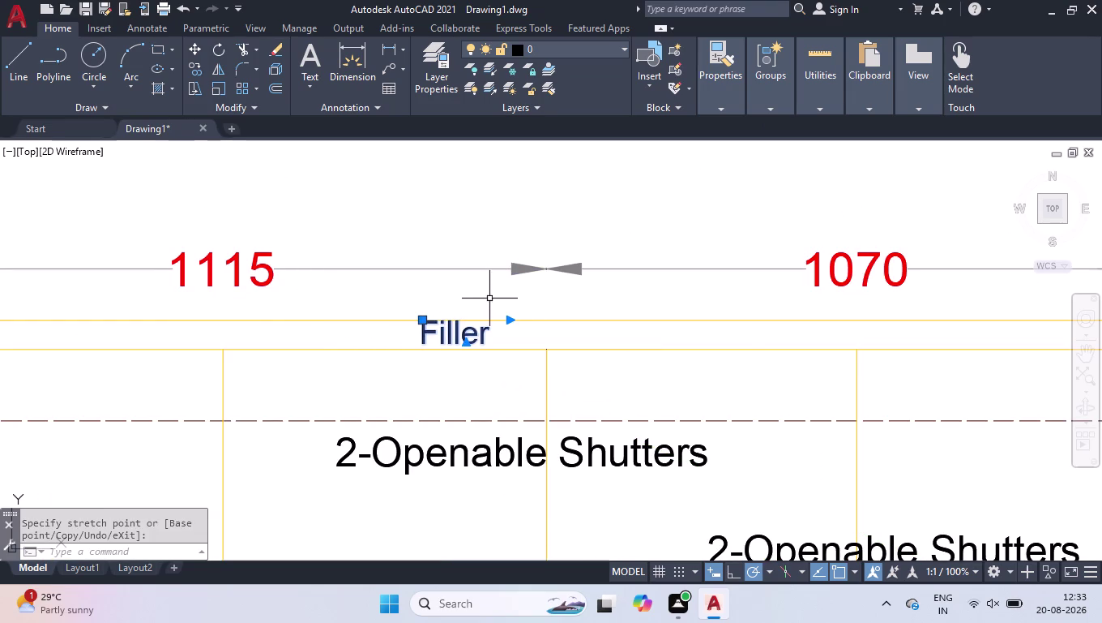
click(490, 298)
click(428, 372)
scroll(down, 3)
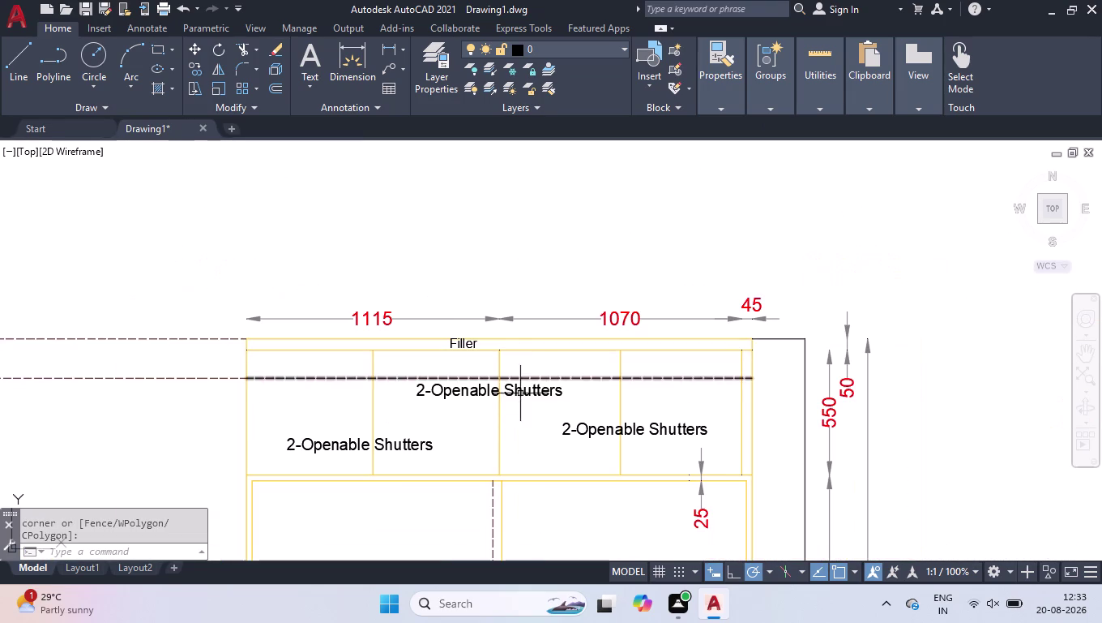
Nudge the right-hand 2-Openable Shutters label slightly lower in its loft panel.
click(589, 431)
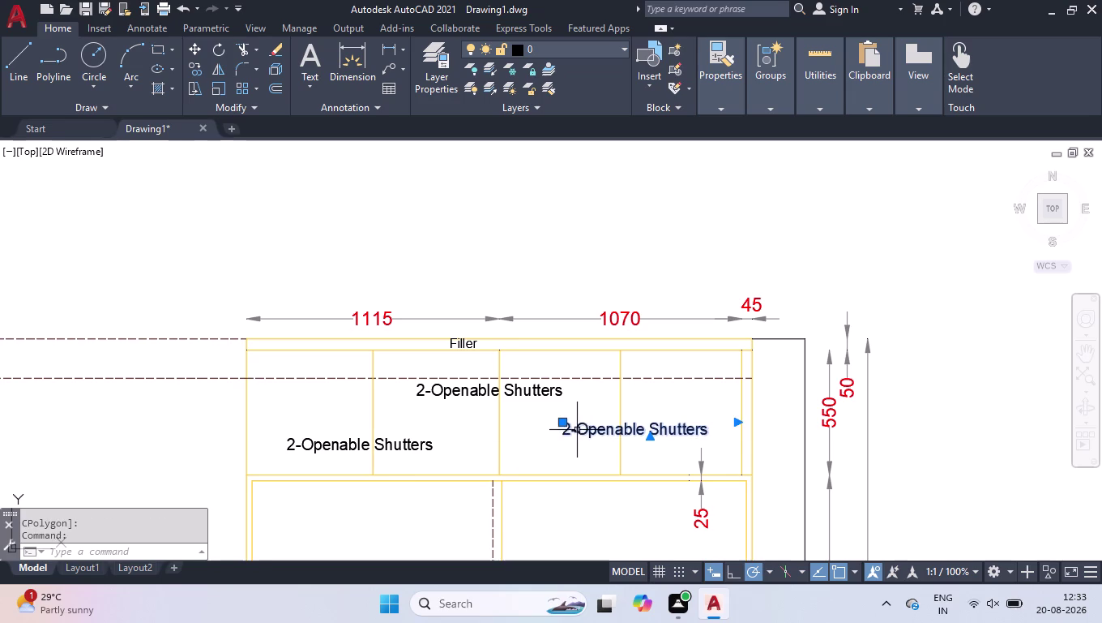
click(565, 417)
click(553, 440)
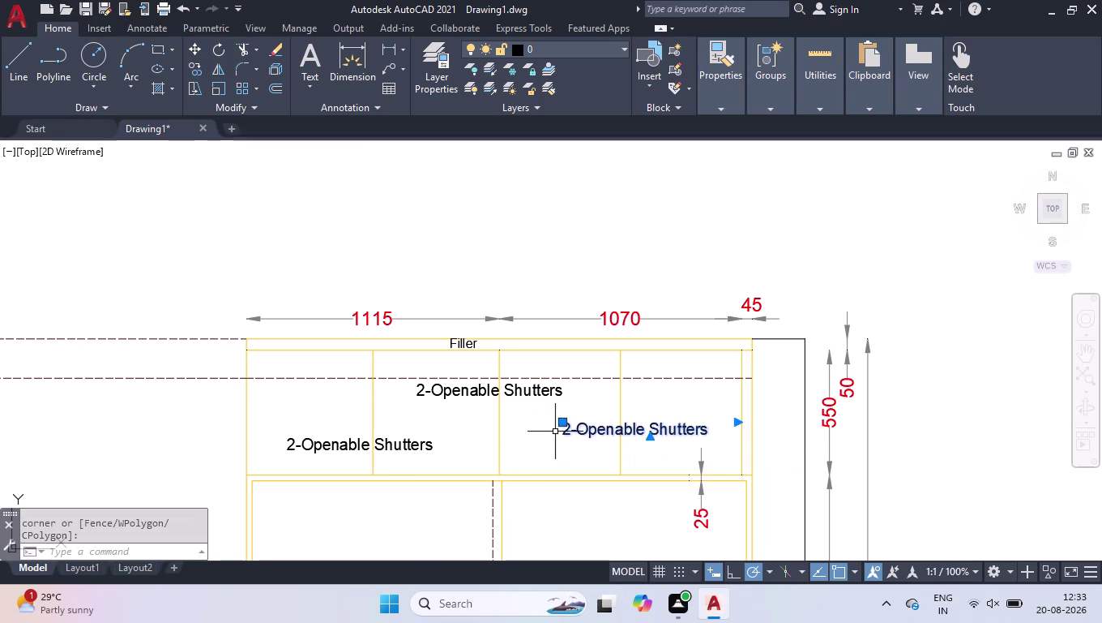
click(562, 423)
click(547, 442)
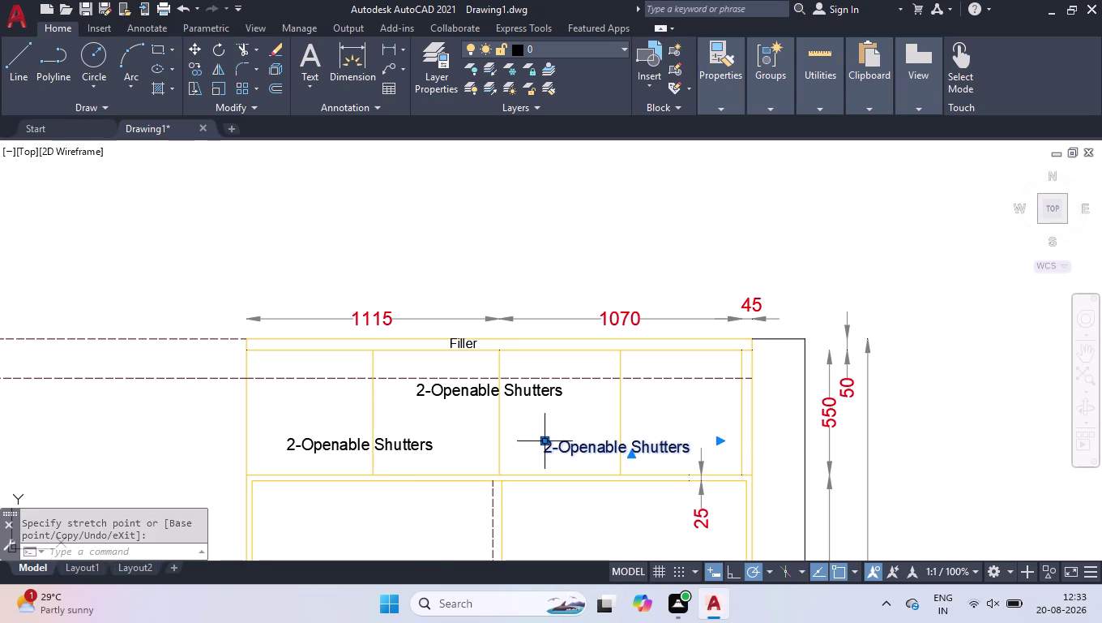
click(662, 419)
Select all the text of the top 2-Openable Shutters label for editing.
click(634, 455)
double_click(490, 390)
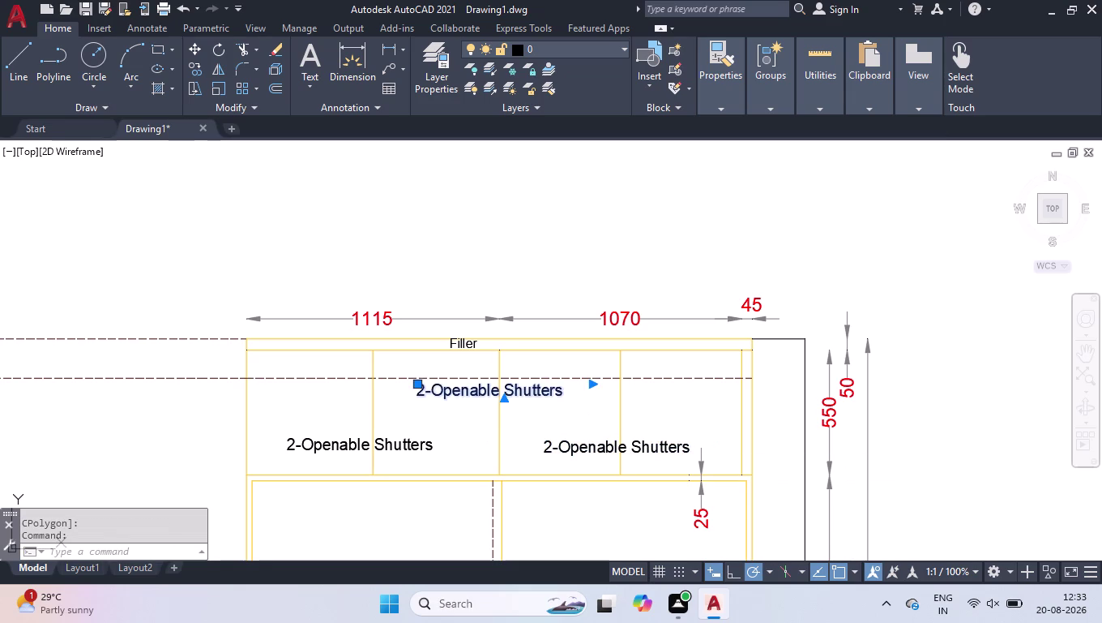
drag(574, 399, 332, 436)
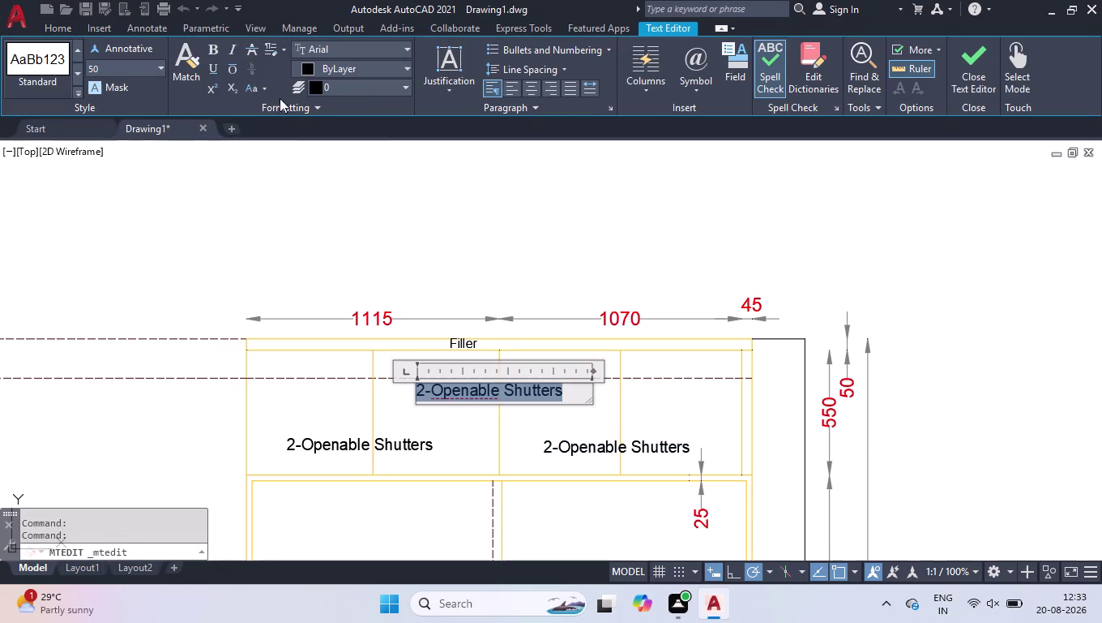
Make the loft label red and retype it as 'Complete Loft Storage Frame & Shutters'.
click(330, 64)
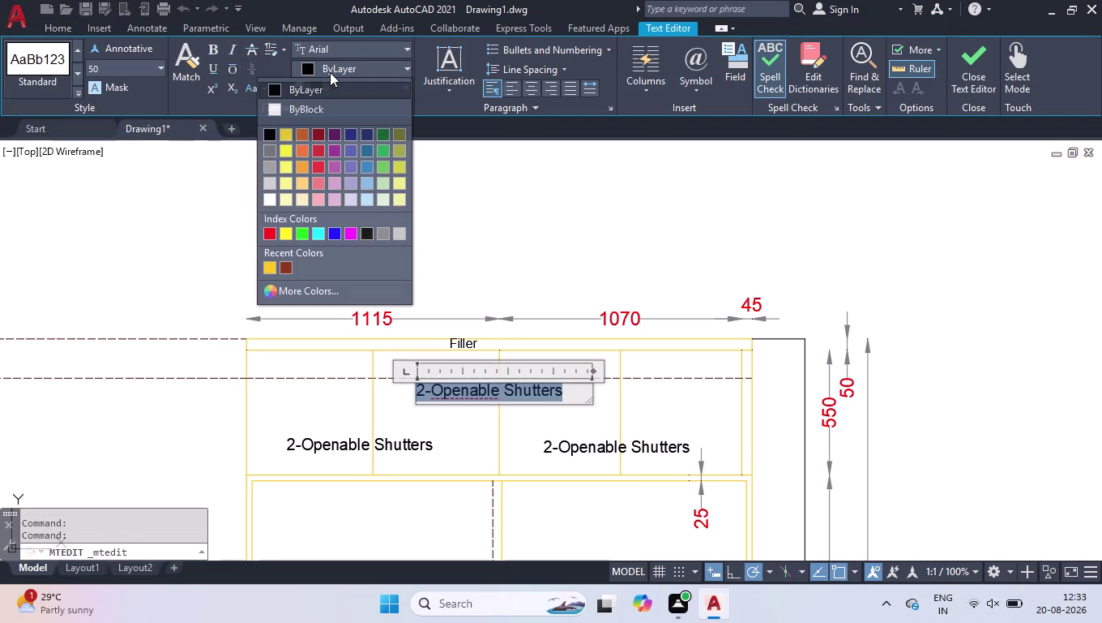
click(273, 229)
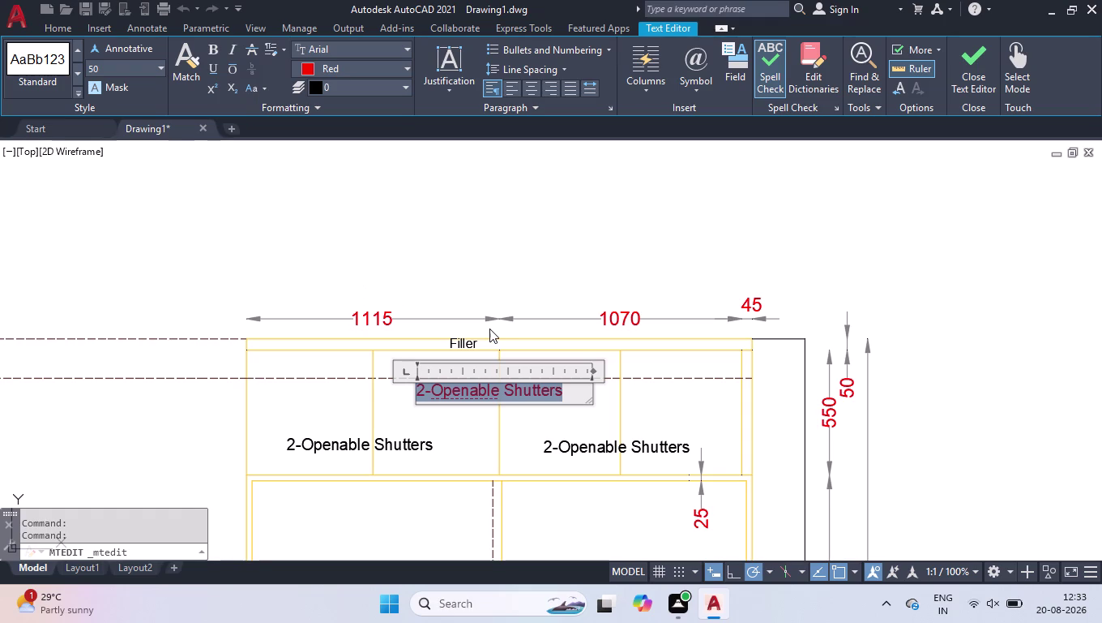
text(omplete)
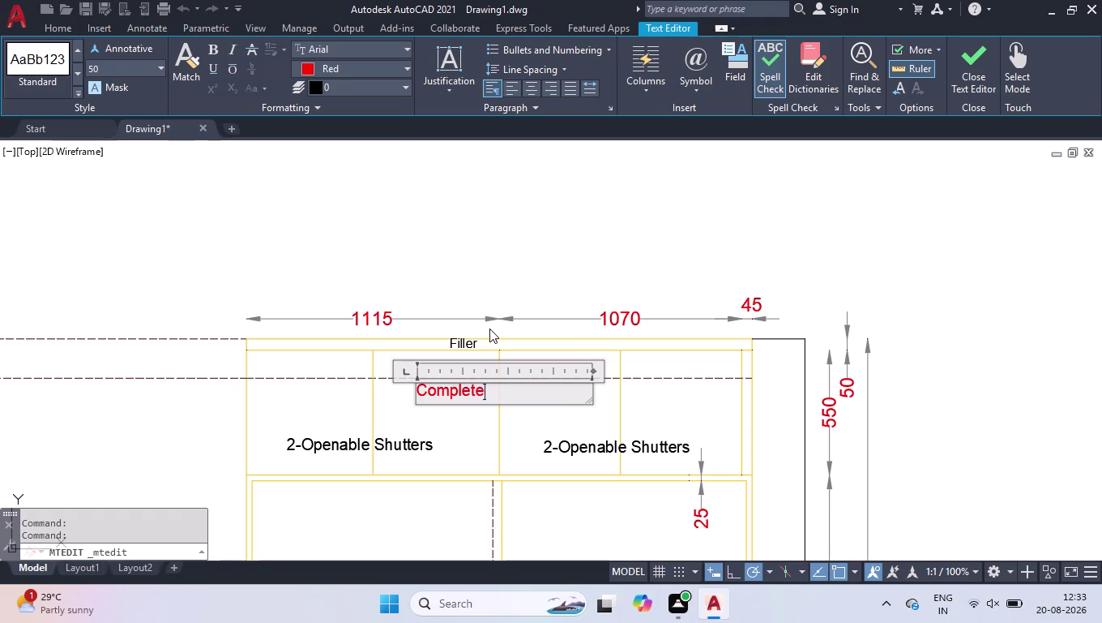
key(space)
key(k)
key(BackSpace)
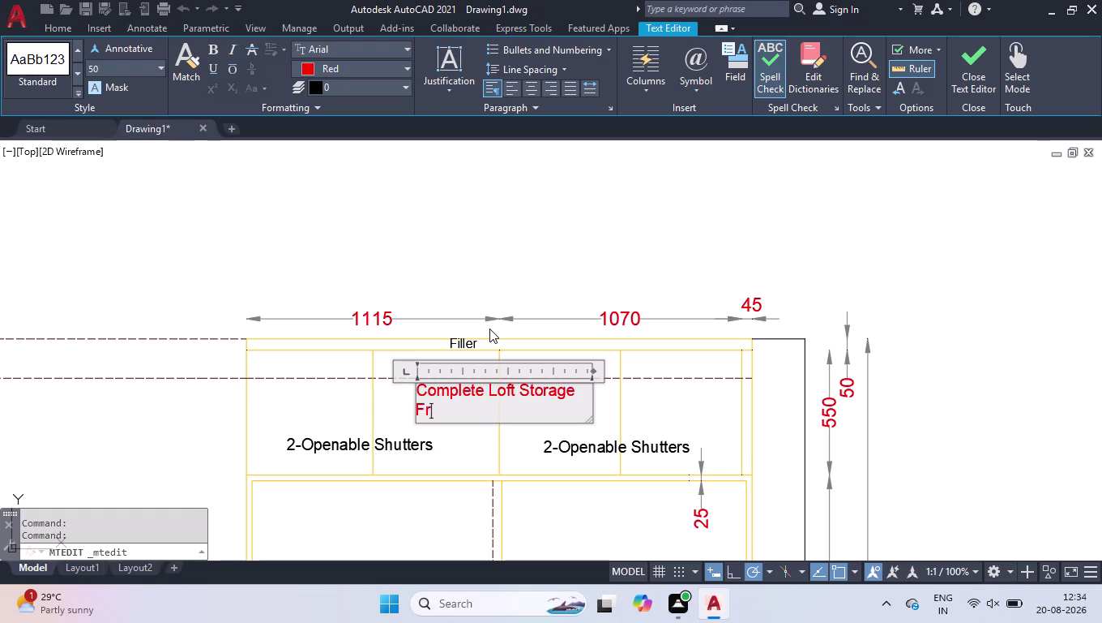
text(ame)
key(space)
key(shift+ampersand)
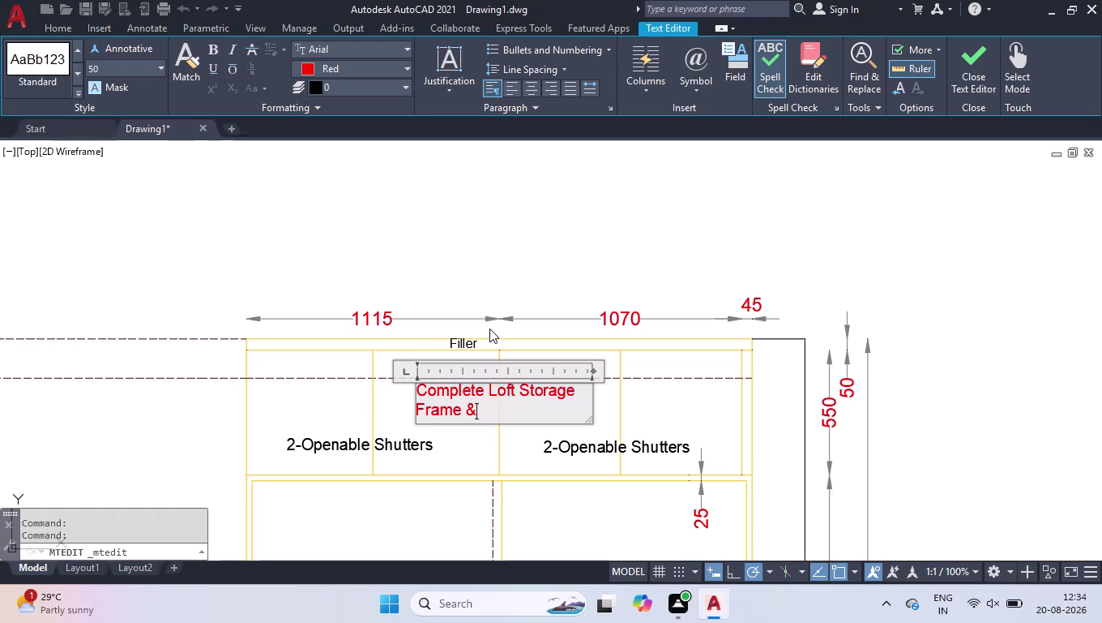
key(space)
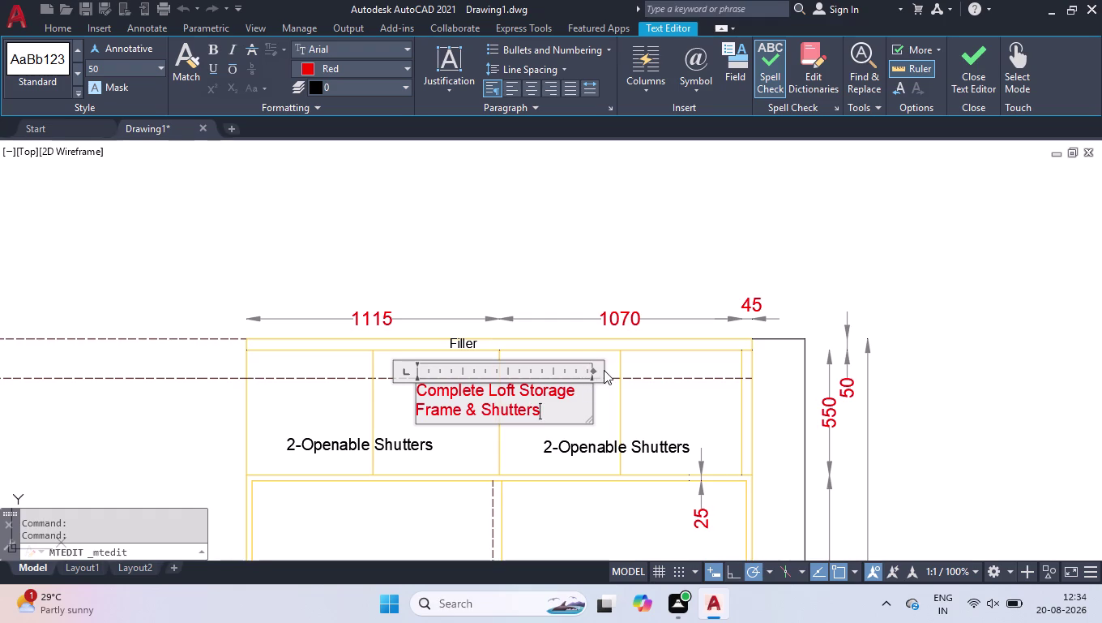
Widen the loft label's text box and centre-justify its two lines.
drag(593, 369, 634, 369)
drag(499, 406, 495, 406)
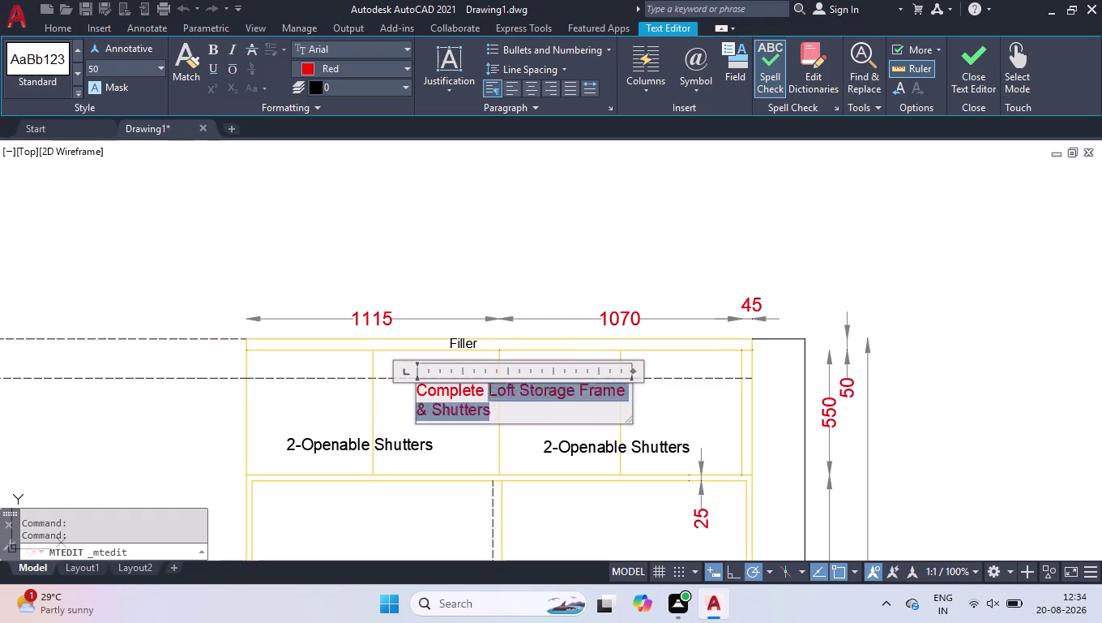
drag(496, 405, 372, 350)
click(528, 87)
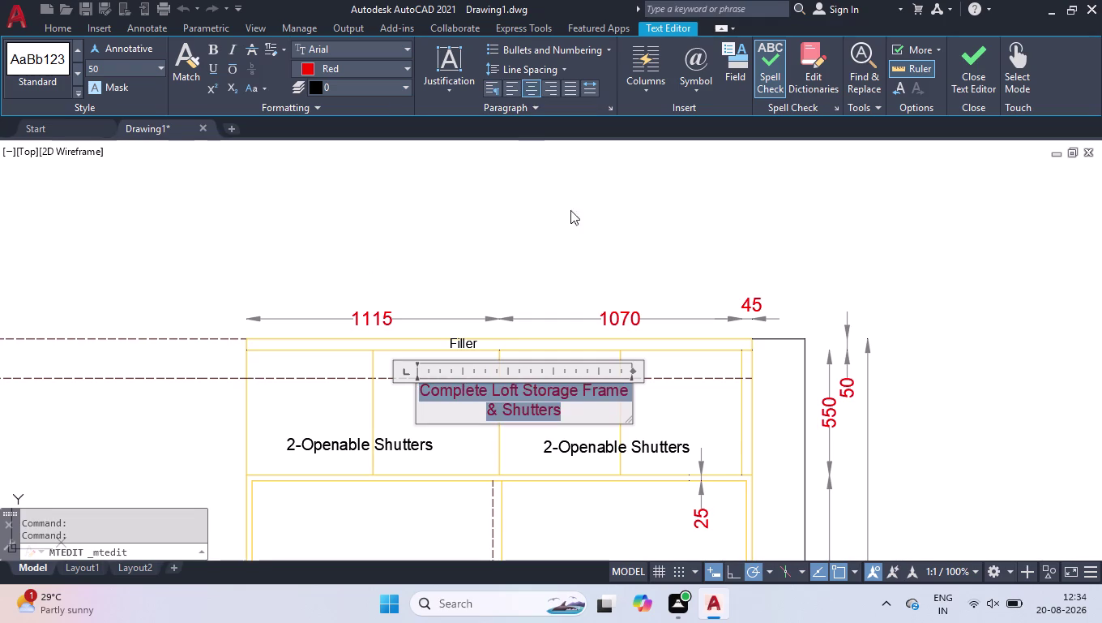
click(591, 236)
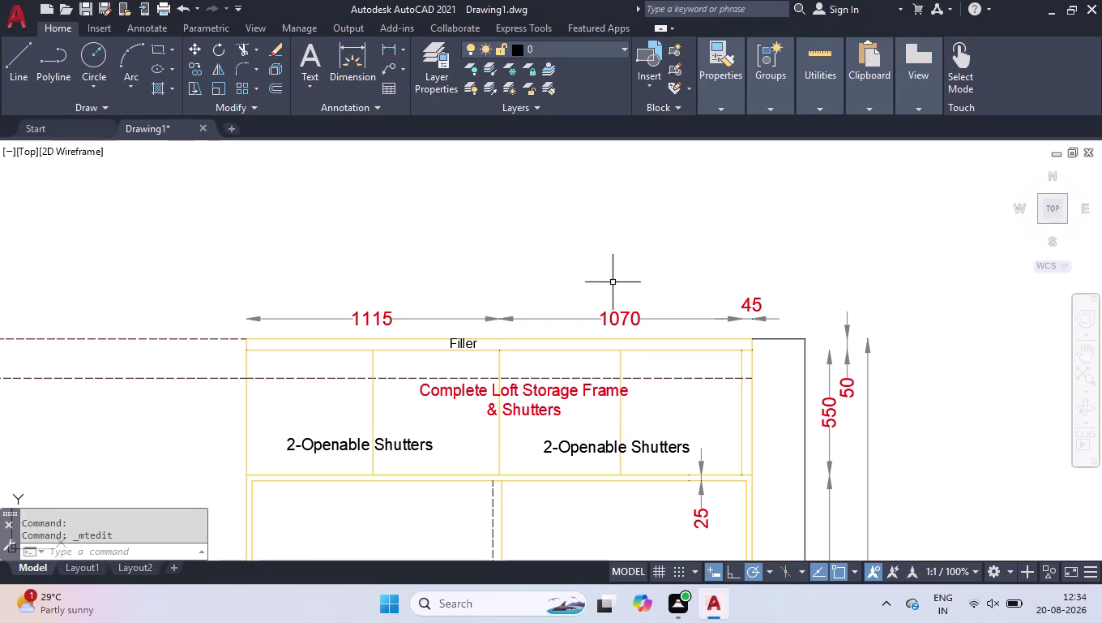
Select the lower 2-Openable Shutters label's text for editing and widen its box.
scroll(down, 3)
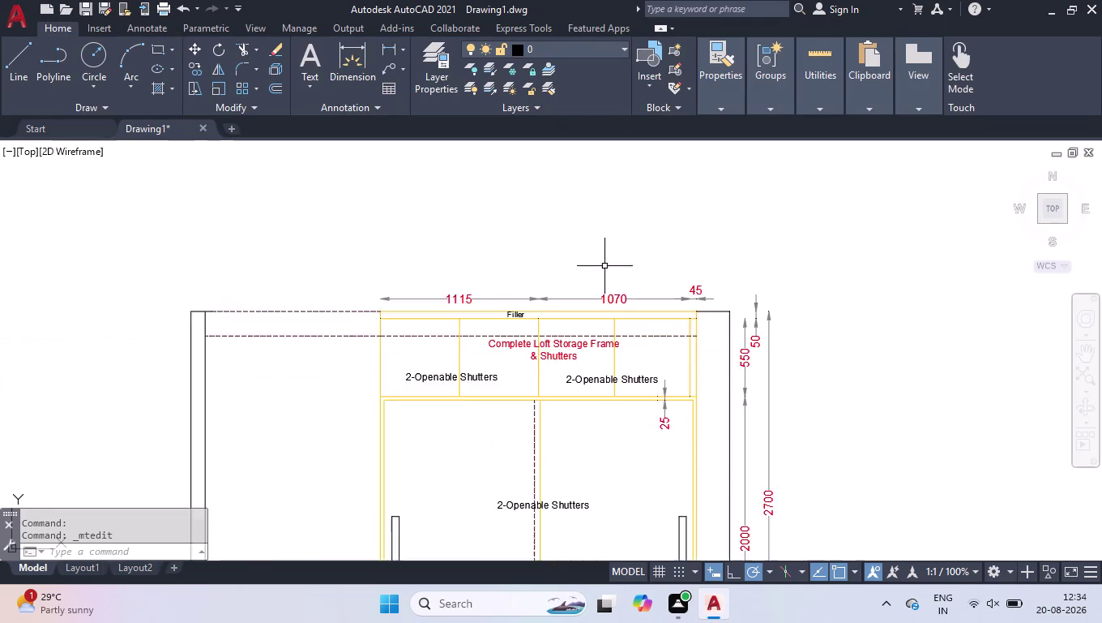
scroll(down, 3)
scroll(up, 3)
scroll(up, 3)
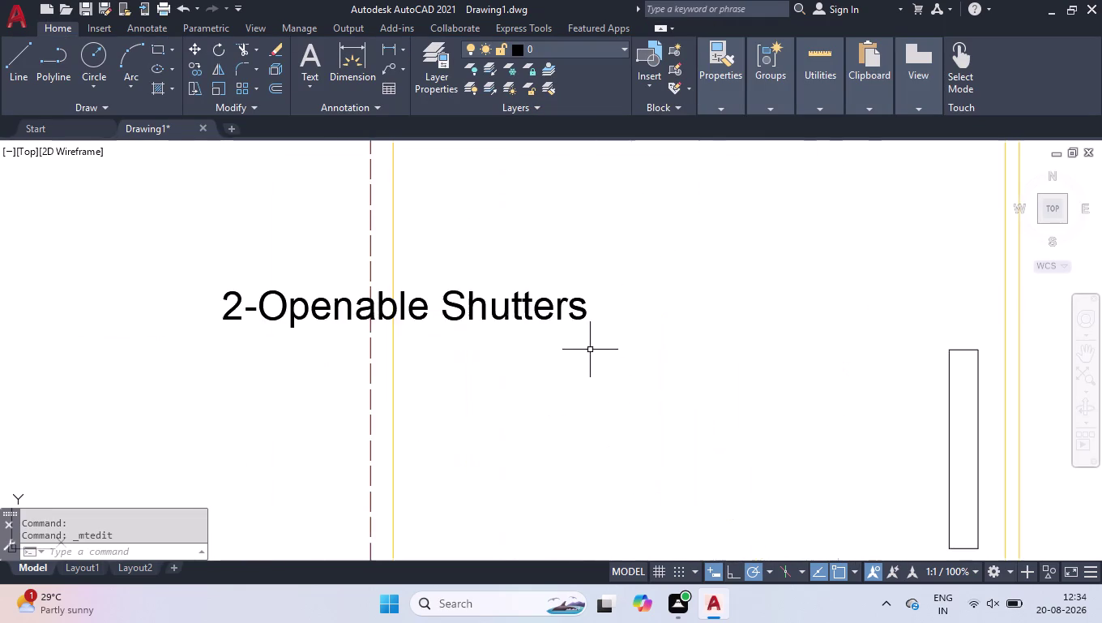
double_click(547, 310)
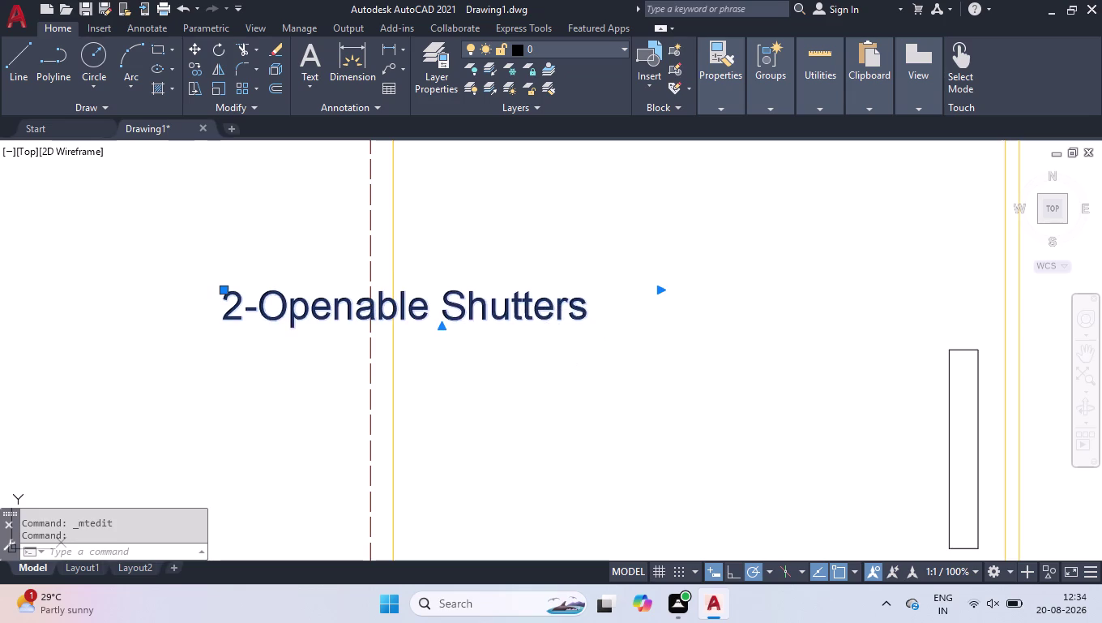
drag(616, 317, 0, 231)
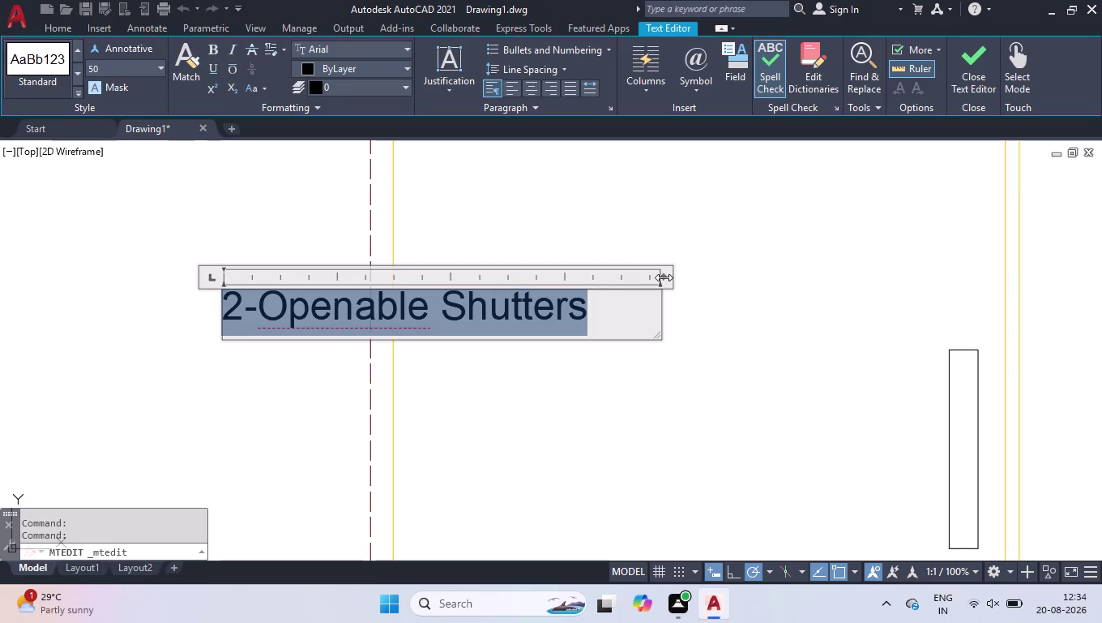
drag(664, 277, 1101, 259)
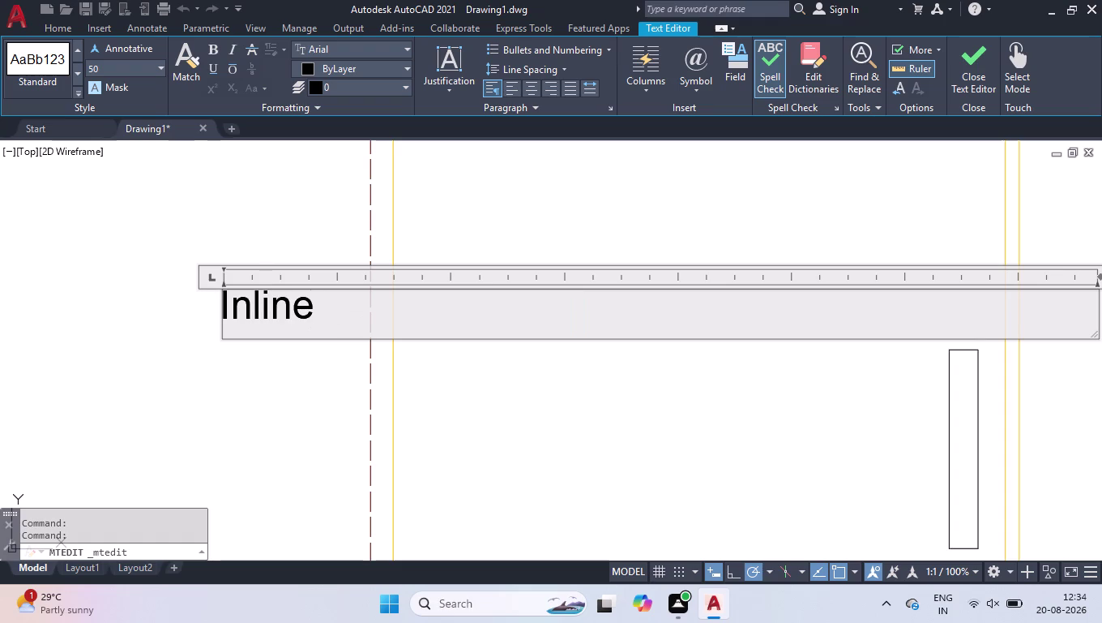
Replace it with 'Inline 2-Door Sliding-Slido F Line 18 50A Concealed Track'.
key(space)
text(2)
key(minus)
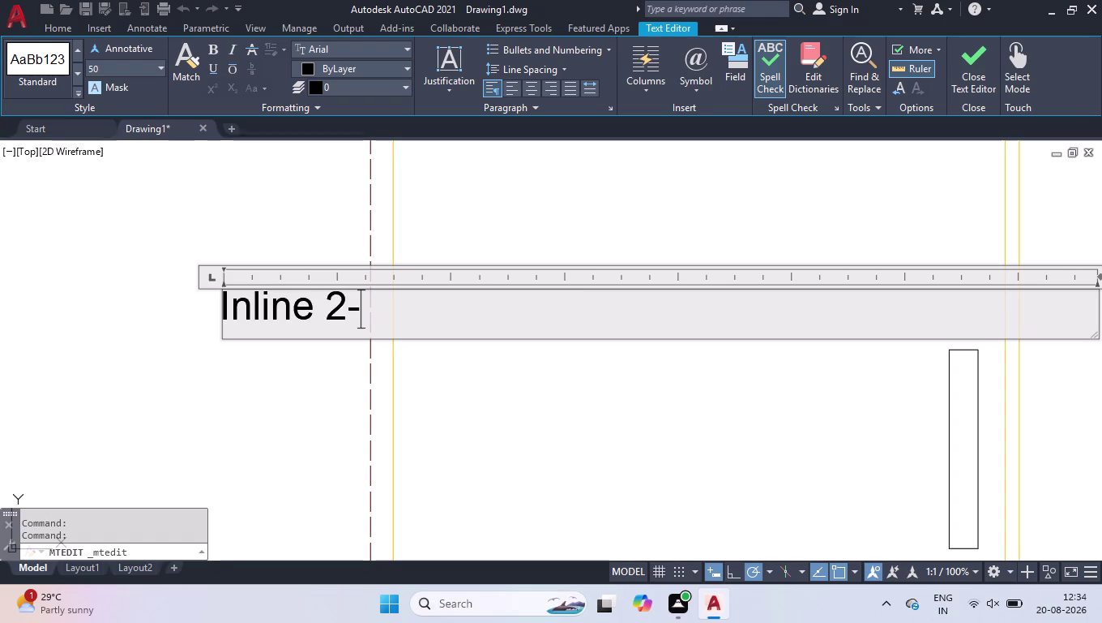
key(d)
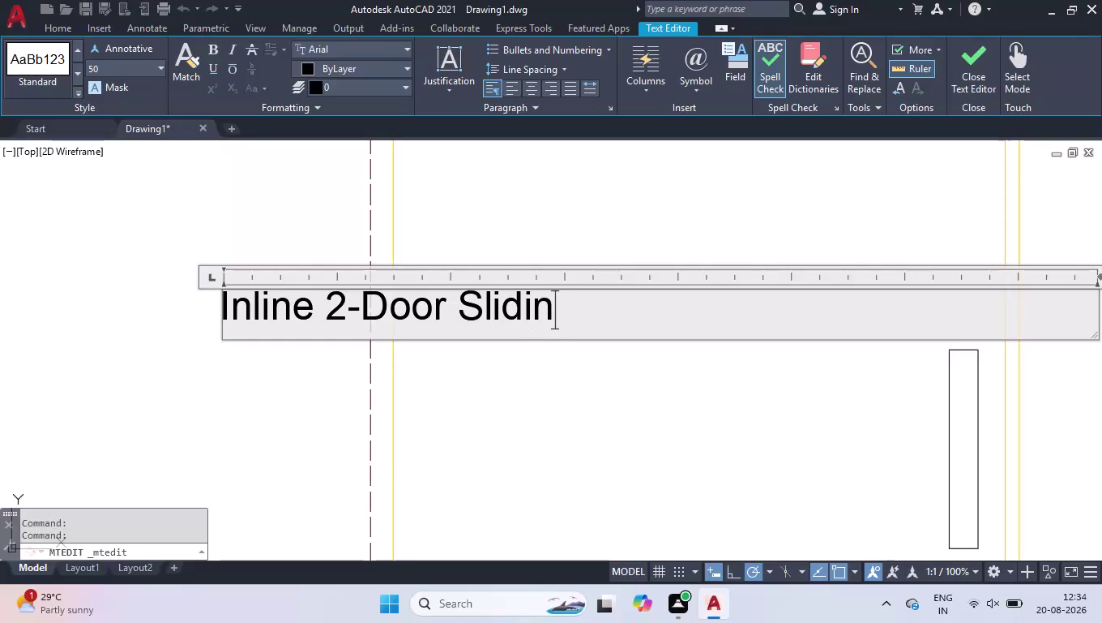
key(BackSpace)
key(minus)
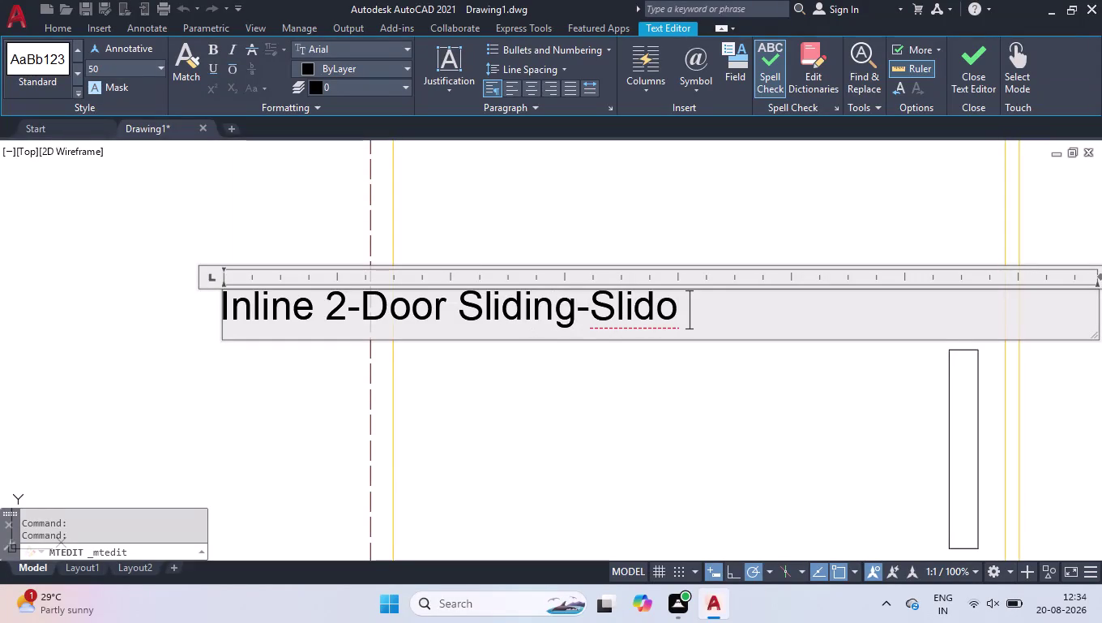
key(space)
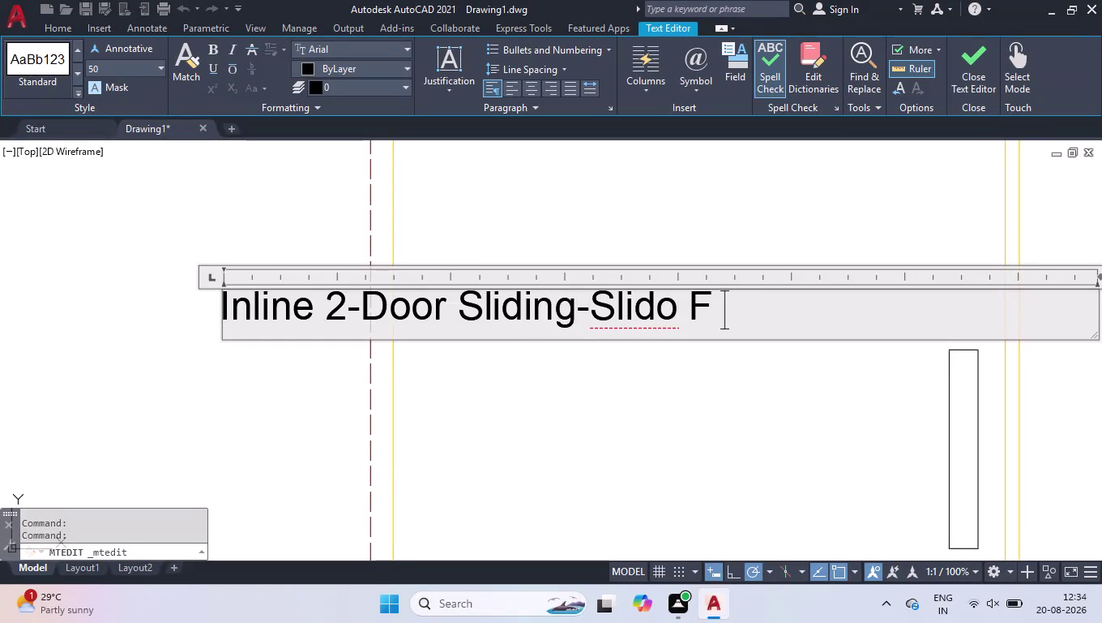
key(l)
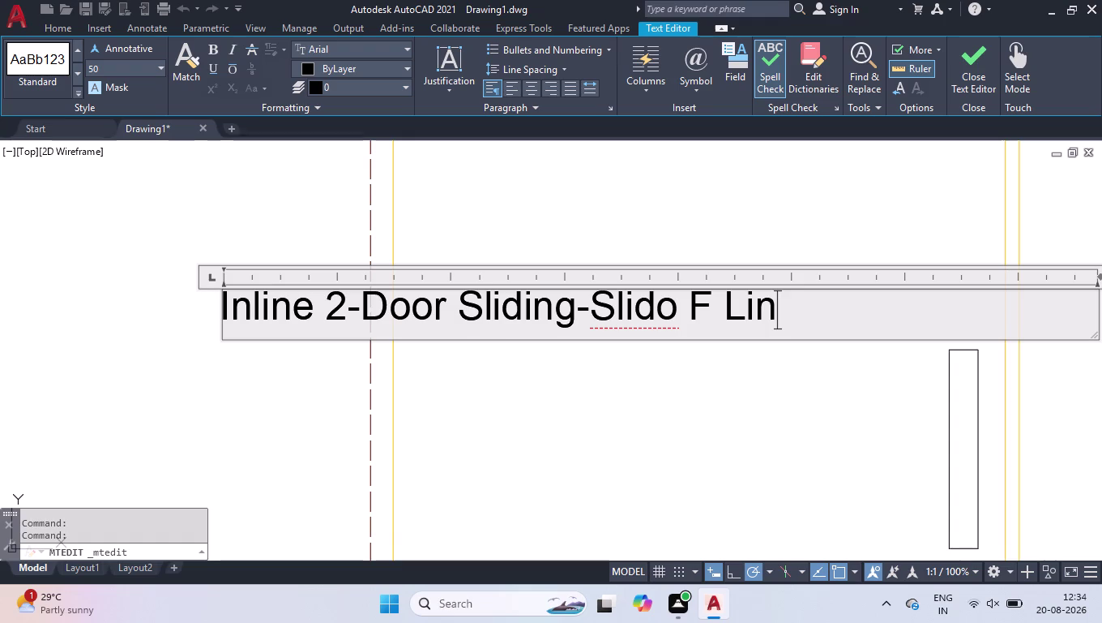
text(1)
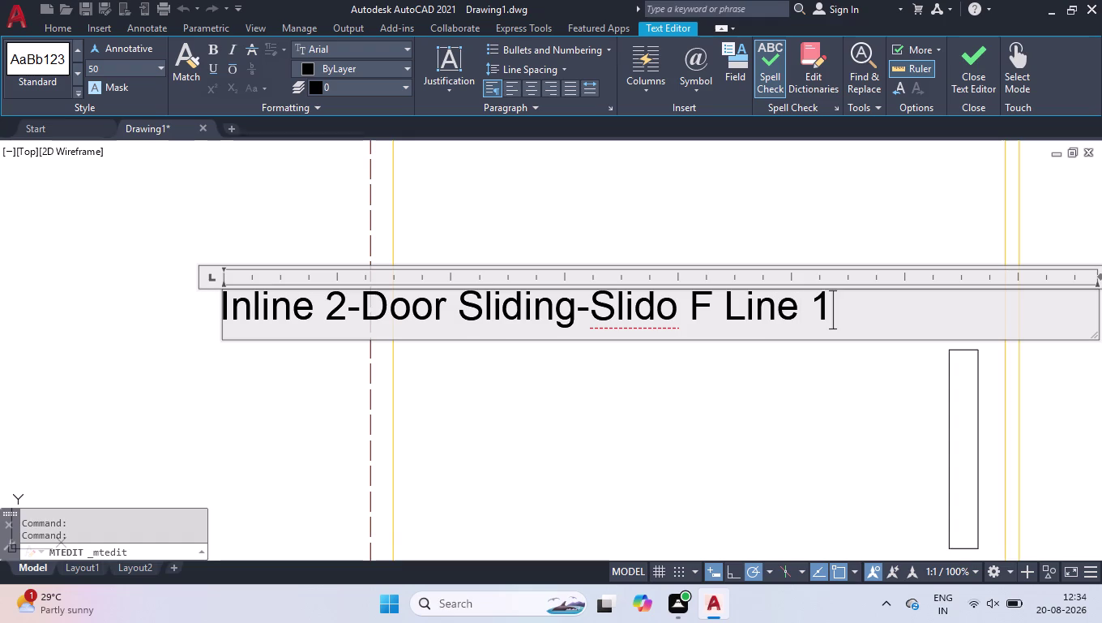
text(8)
key(space)
text(50)
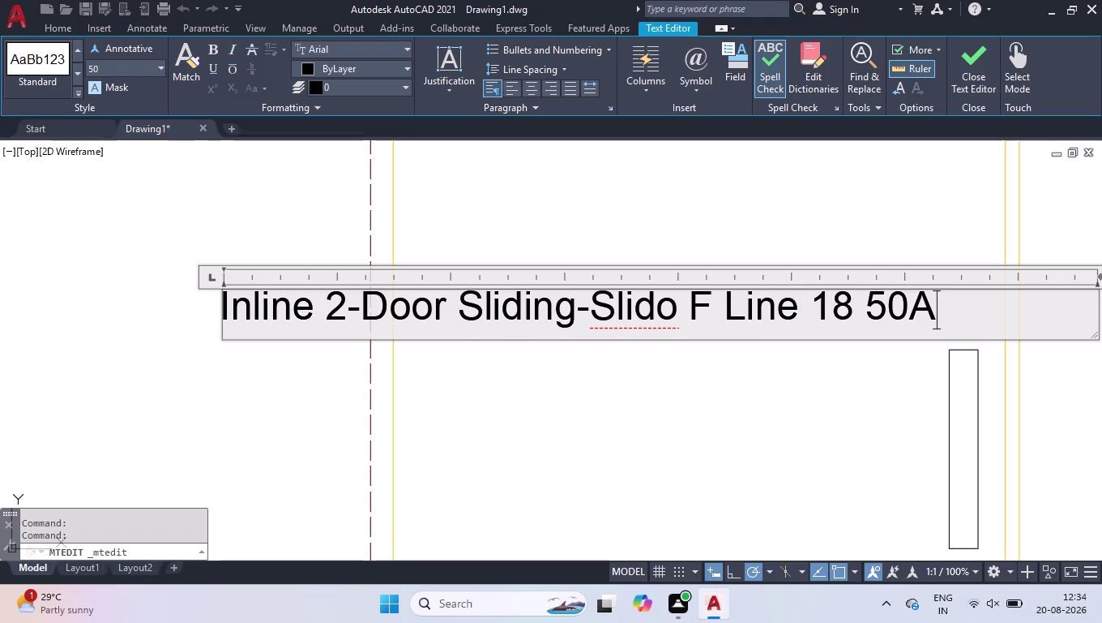
key(space)
key(c)
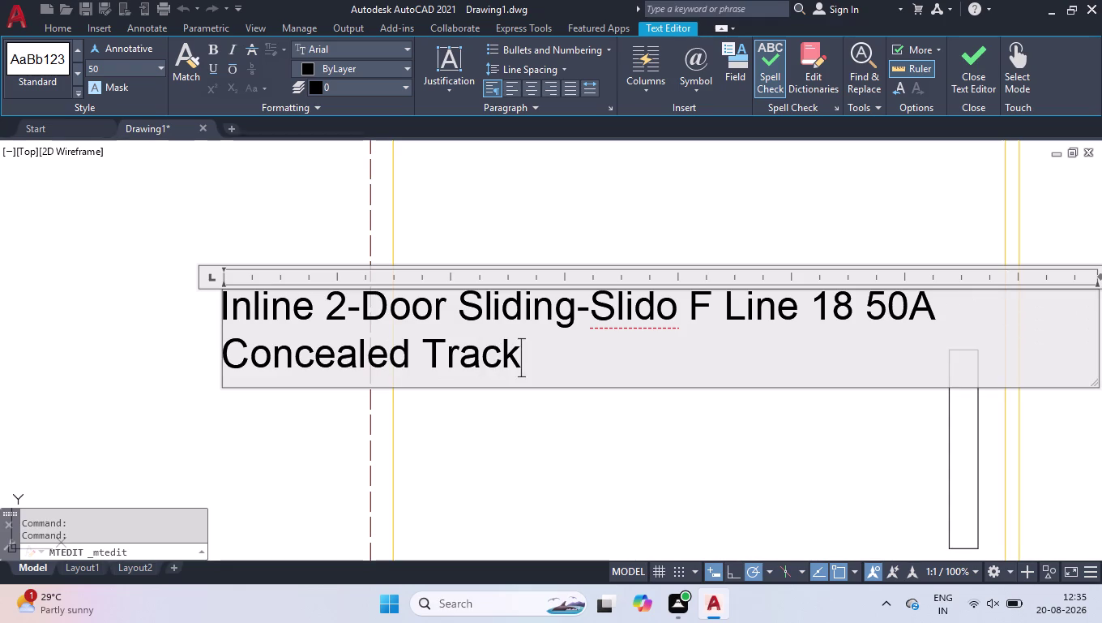
Widen the track note so it fits on a single line.
scroll(down, 3)
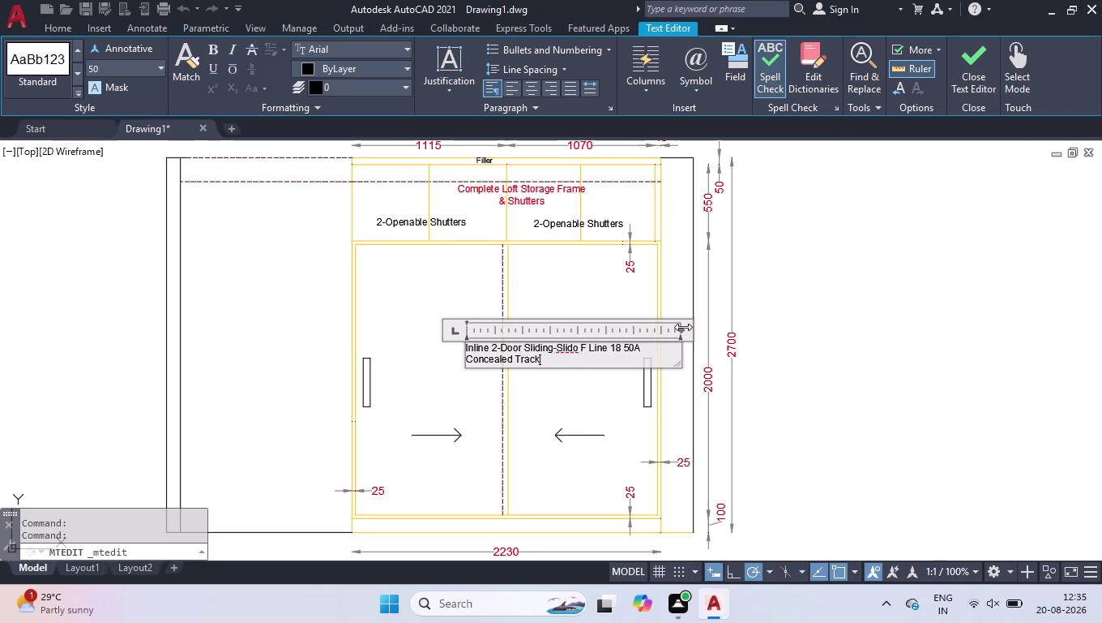
drag(683, 326, 750, 328)
click(841, 275)
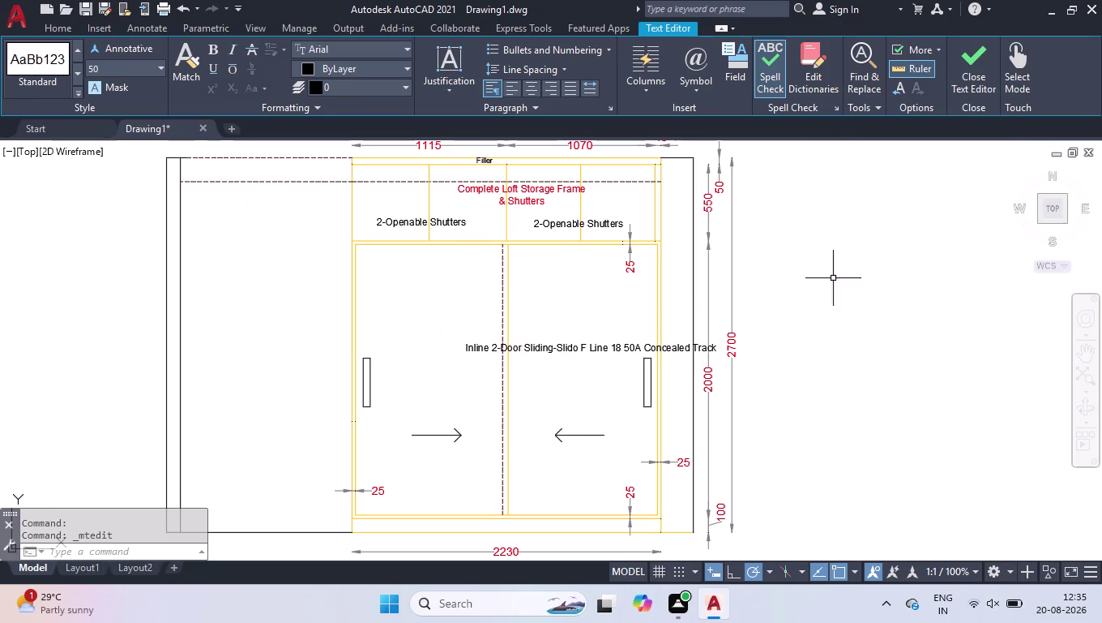
Move the track note left so it is centred across both sliding doors.
click(547, 344)
click(467, 345)
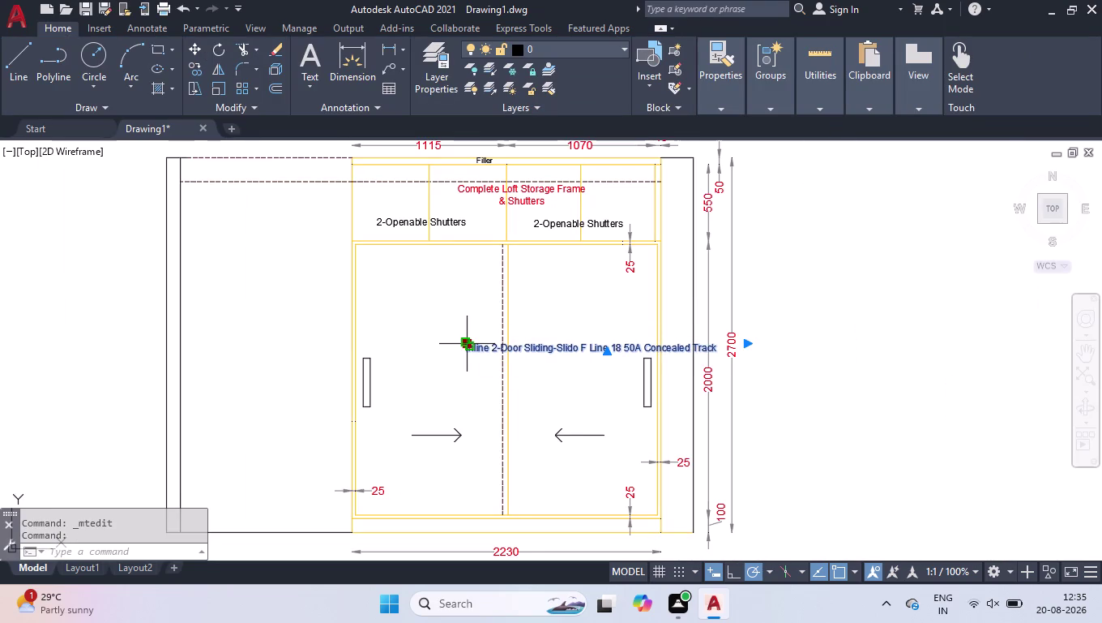
click(388, 341)
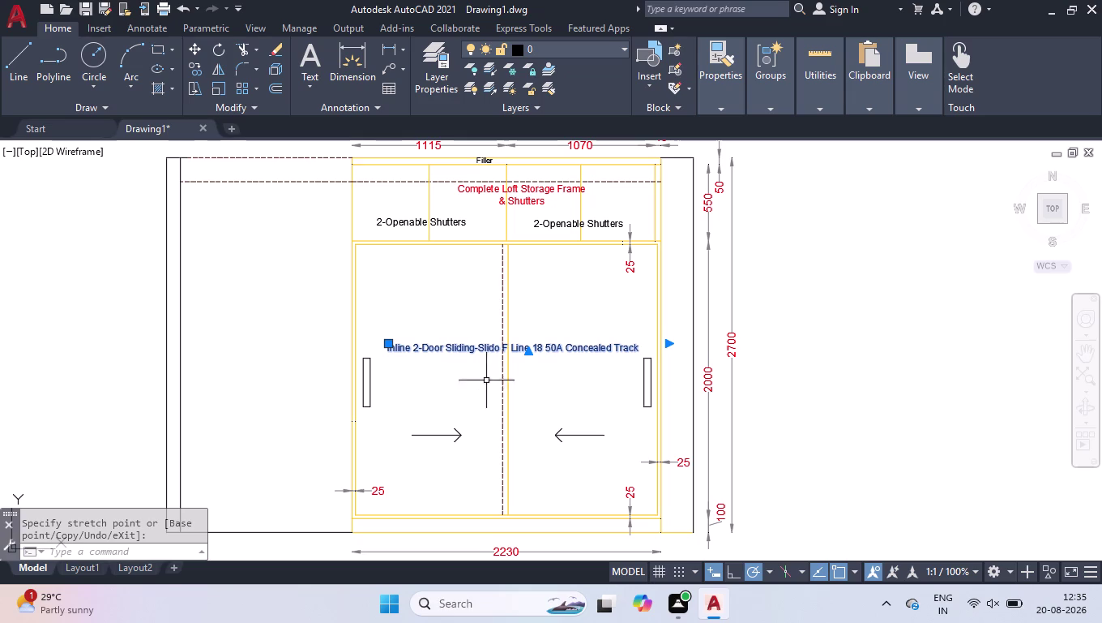
click(621, 320)
click(570, 377)
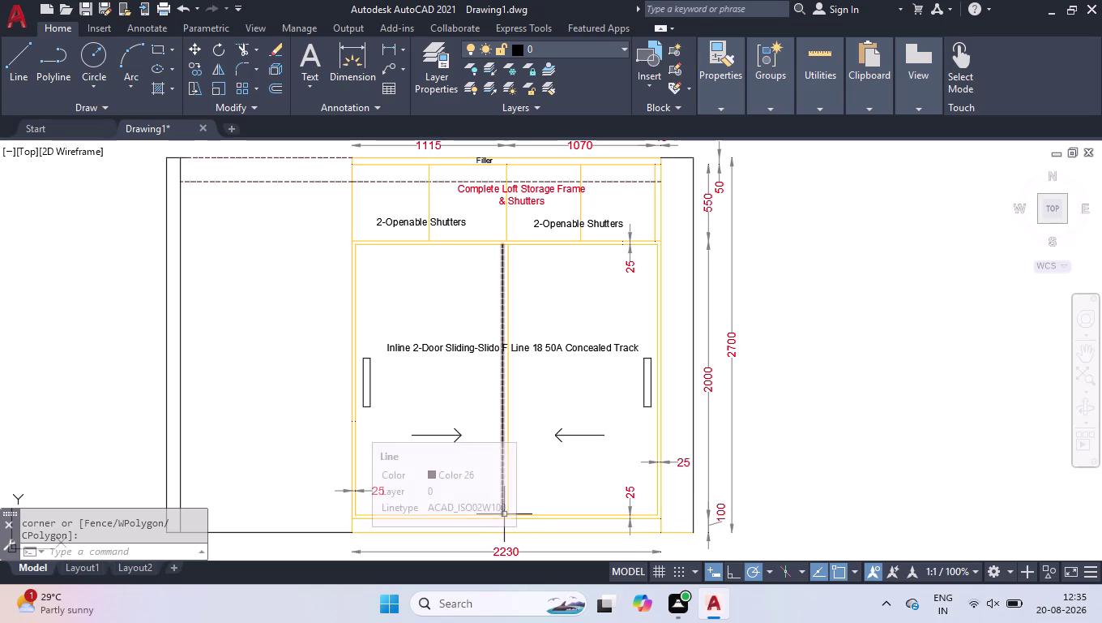
Review the Standard multileader style's leader settings via MLS and close the manager unchanged.
key(m)
text(ls)
key(Return)
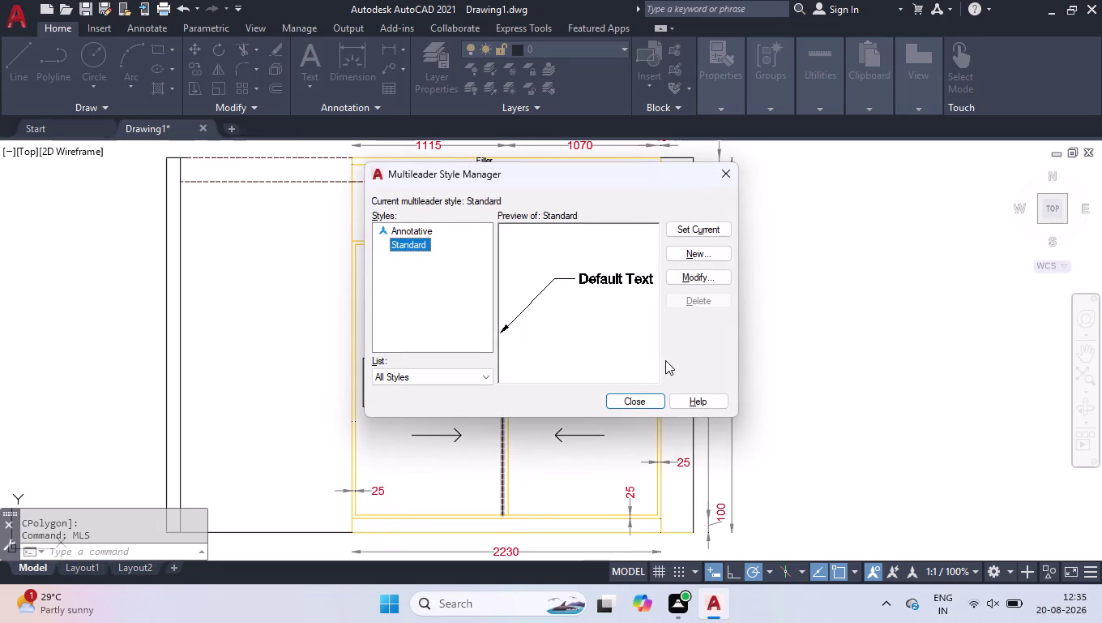
click(688, 277)
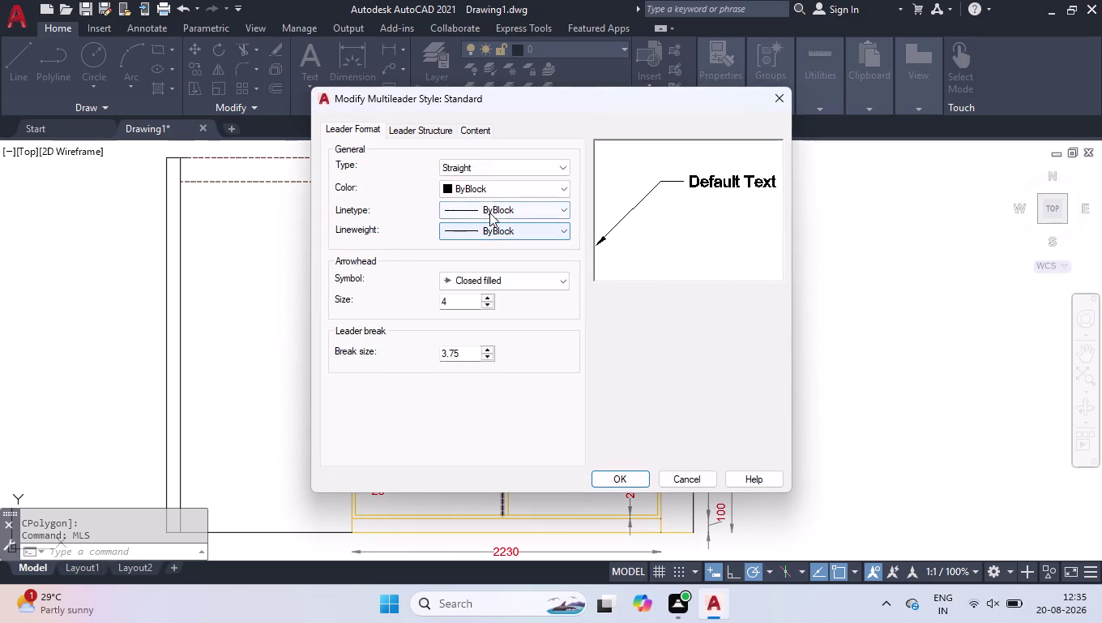
click(444, 132)
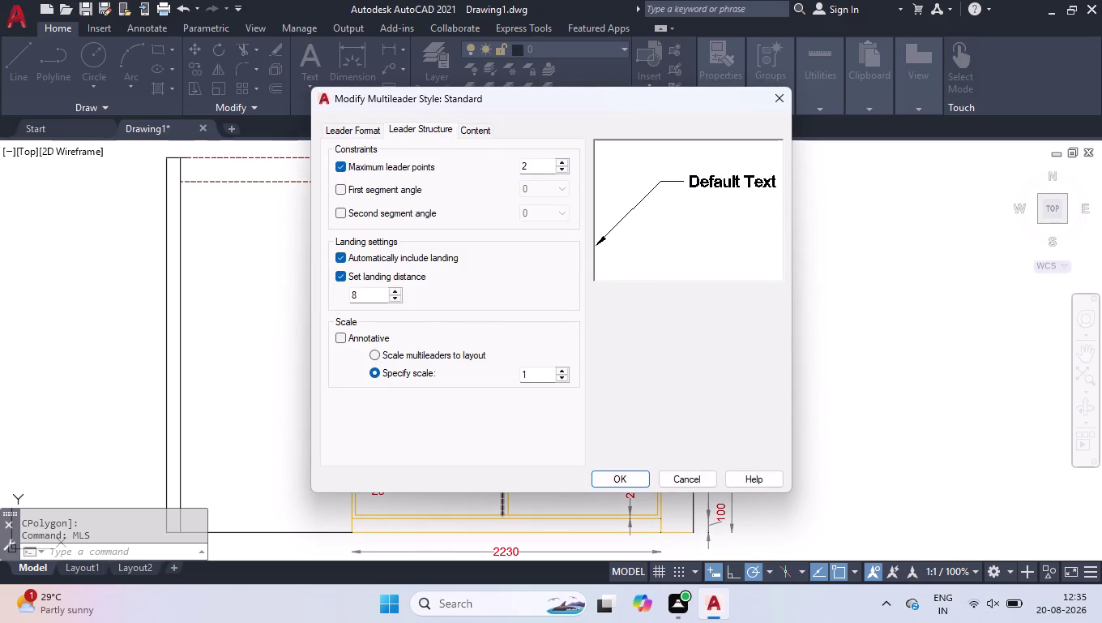
drag(538, 163, 484, 145)
key(3)
click(609, 478)
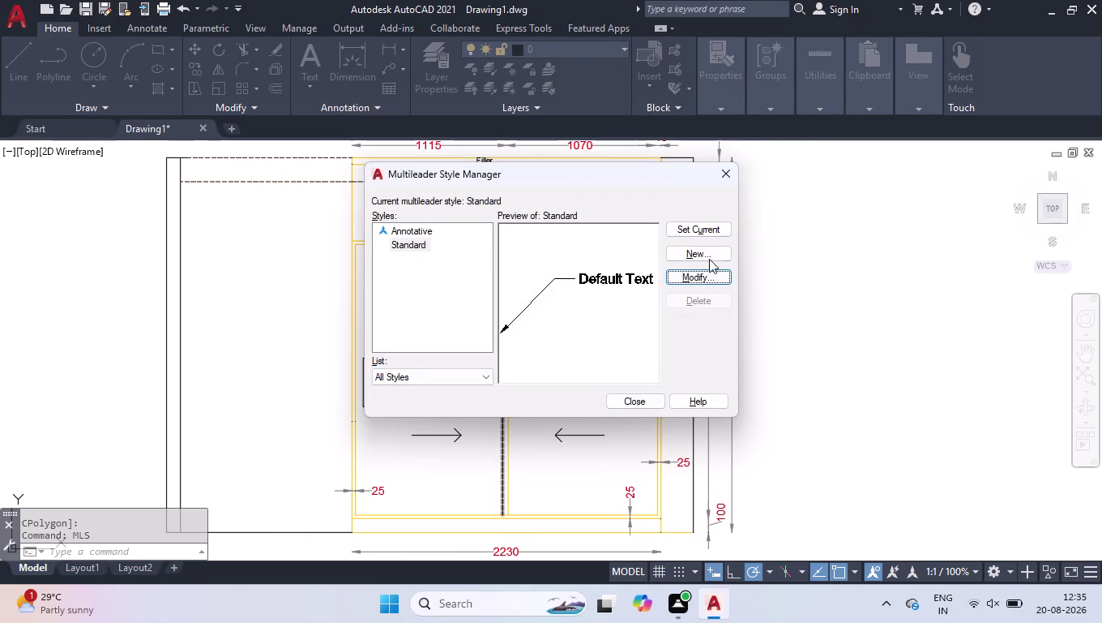
click(704, 227)
click(633, 401)
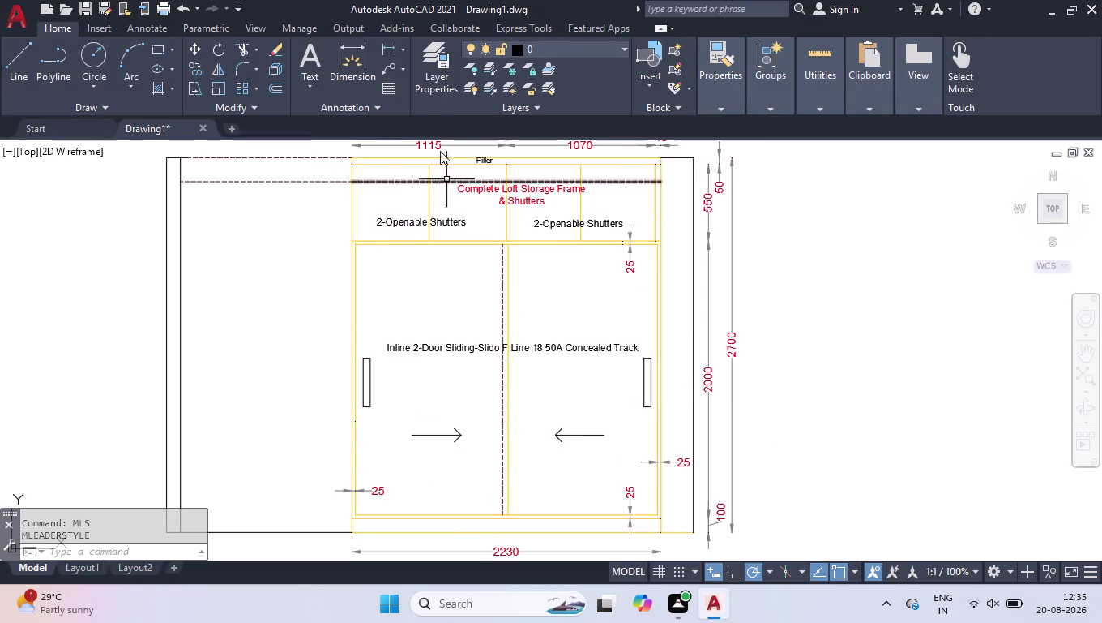
click(390, 68)
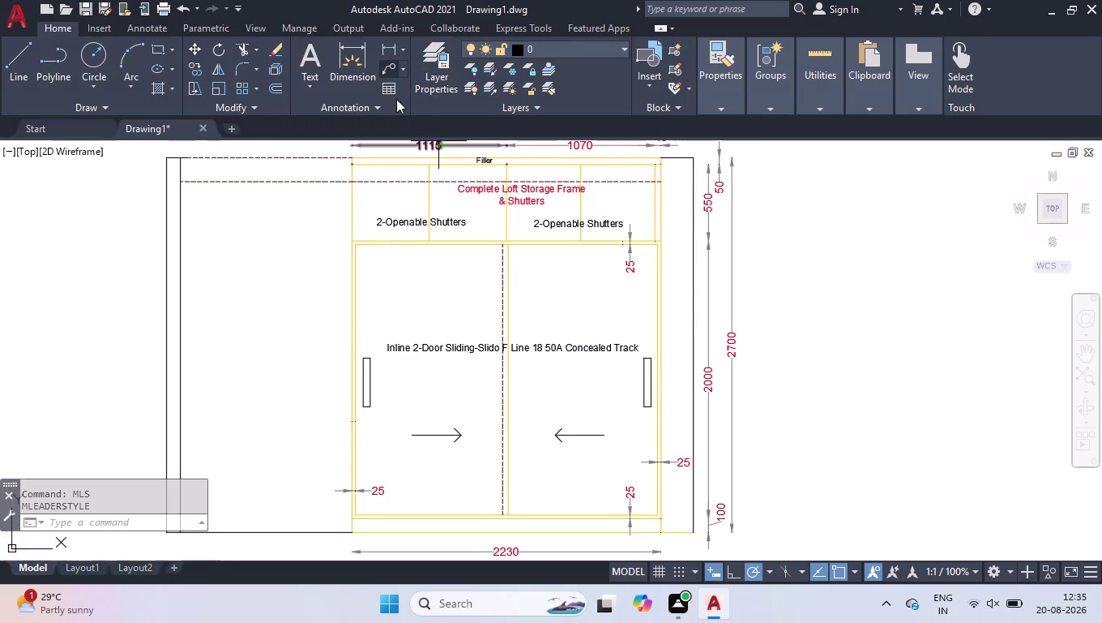
Place a leader from the bottom of the left sliding door, landing to its left.
click(471, 515)
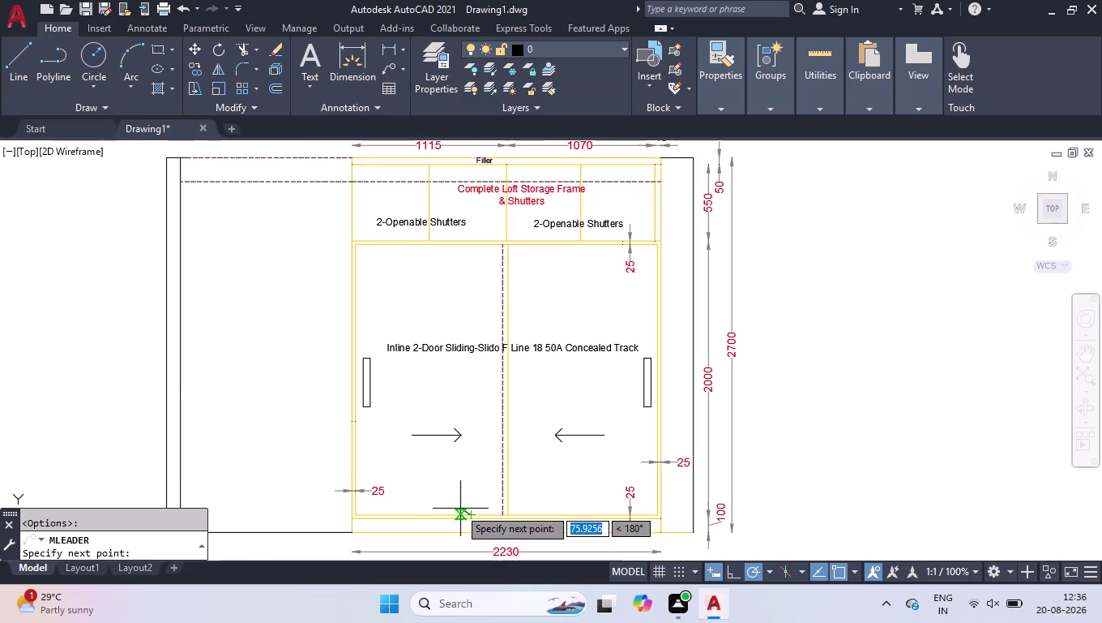
click(438, 501)
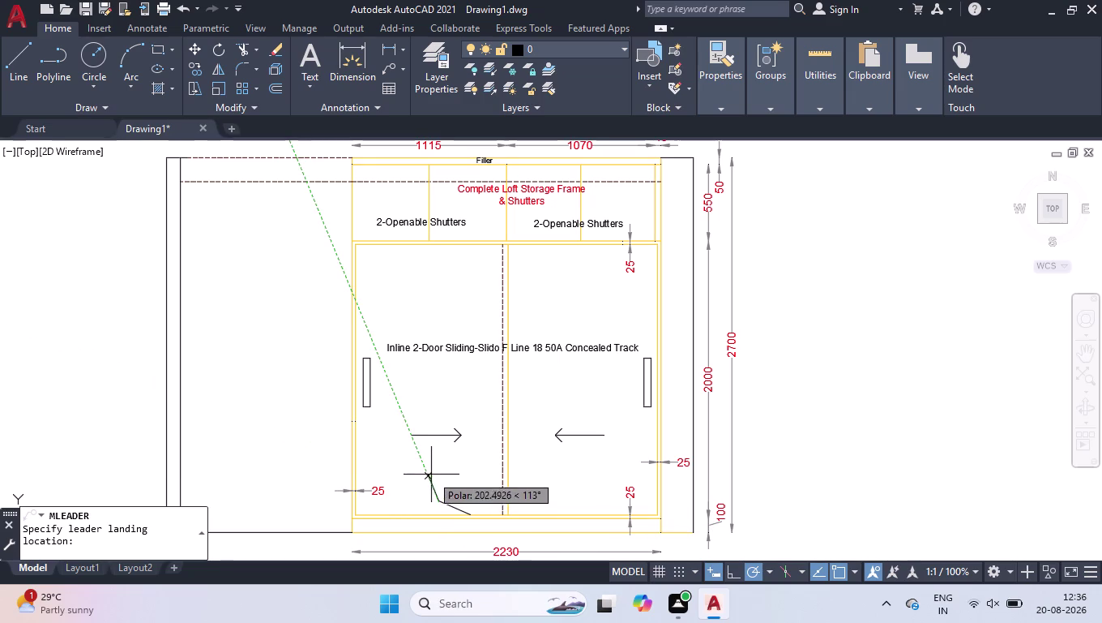
click(431, 482)
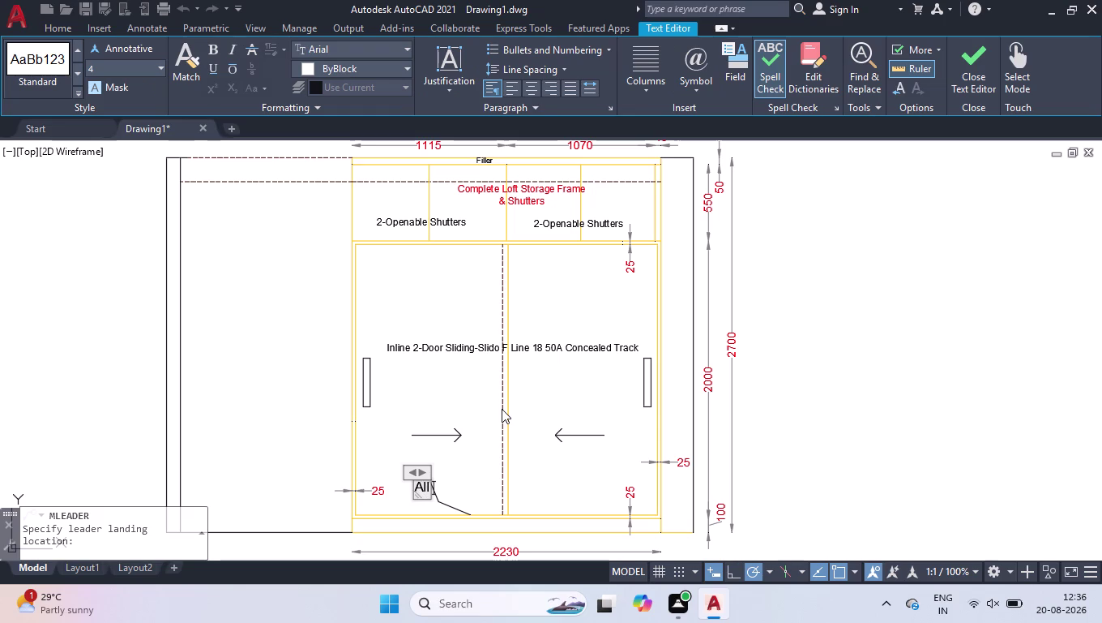
Type the callout text 'All Internal 4 Side 100mm Border' and finish the leader.
key(i)
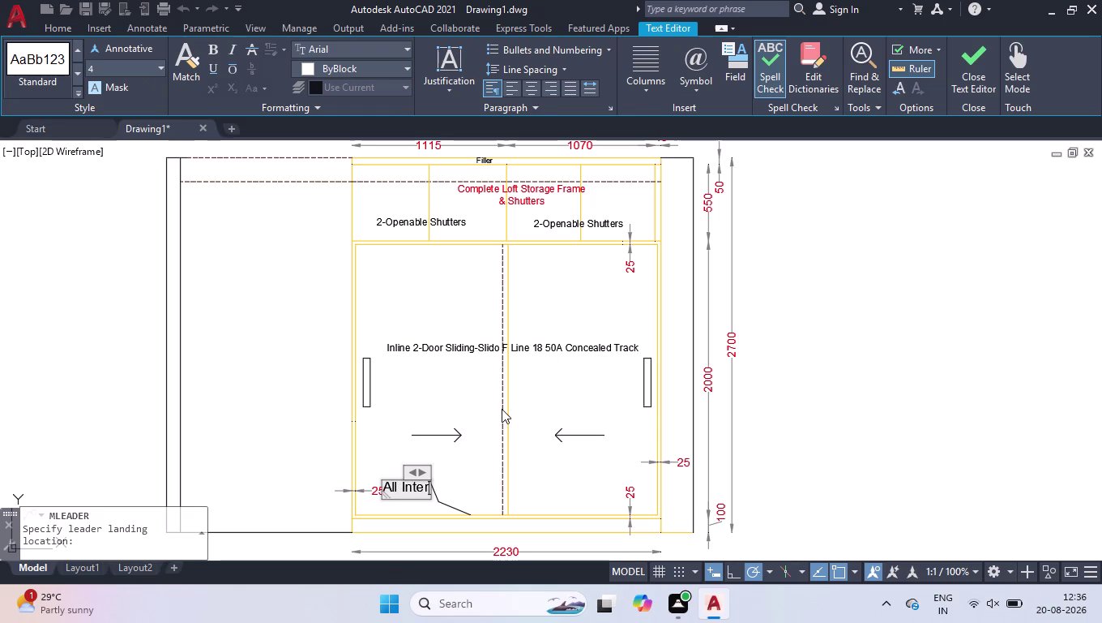
key(BackSpace)
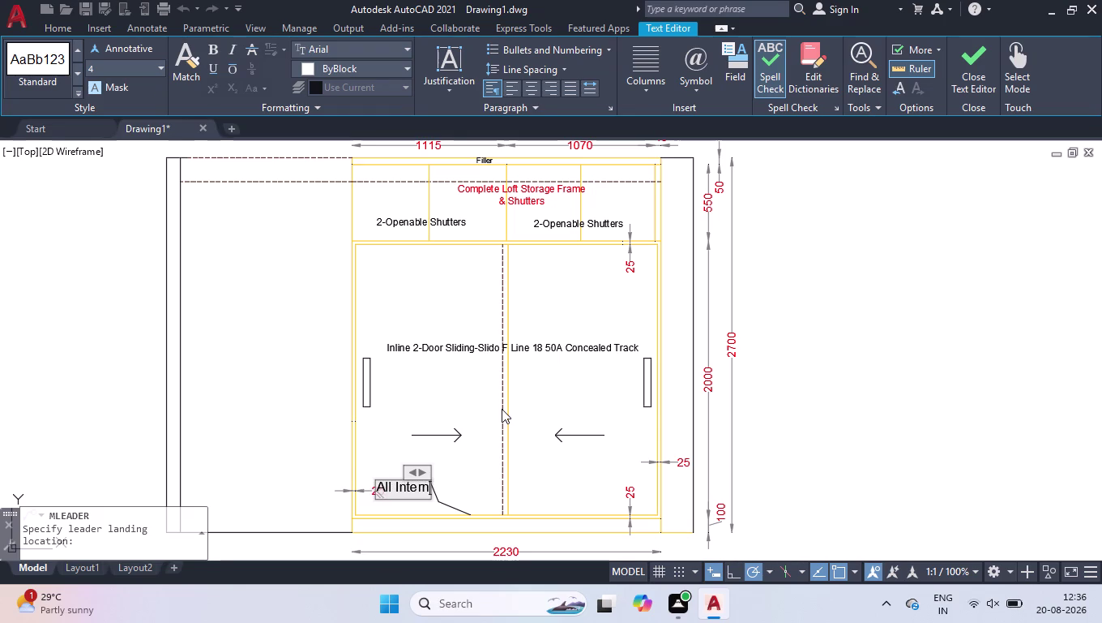
text(al)
key(space)
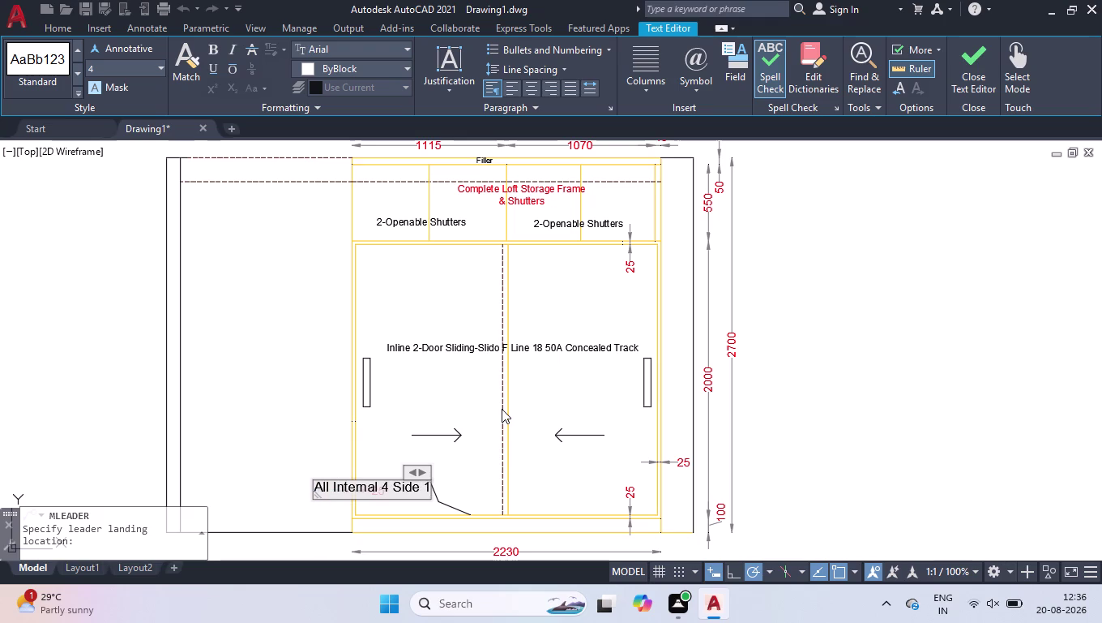
text(oomm)
key(space)
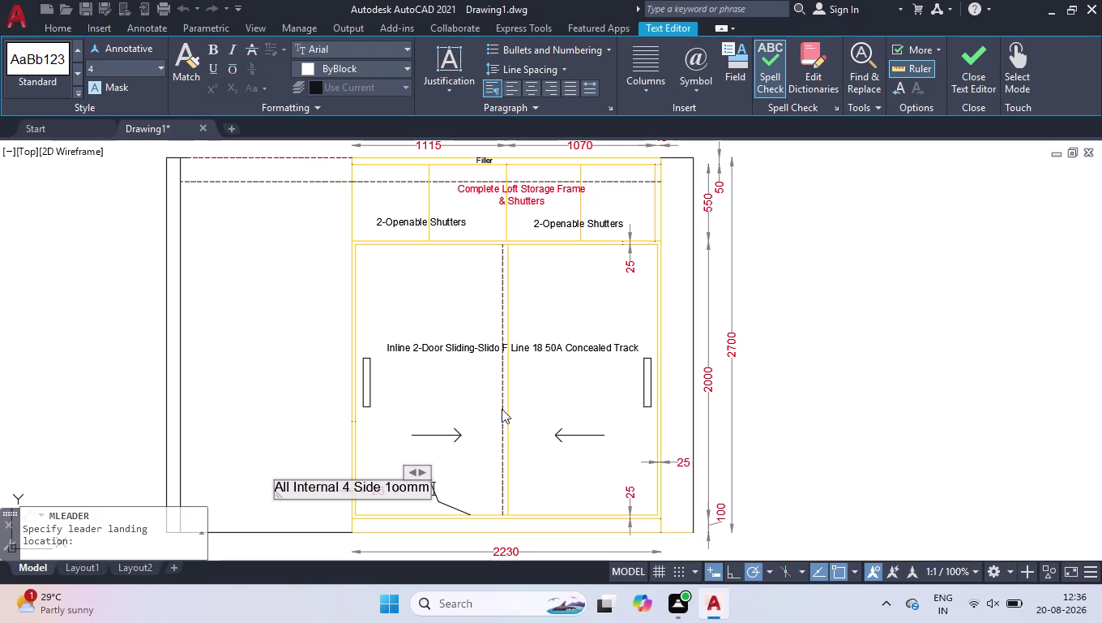
key(BackSpace)
key(BackSpace)
key(BackSpace)
key(BackSpace)
key(BackSpace)
text(00)
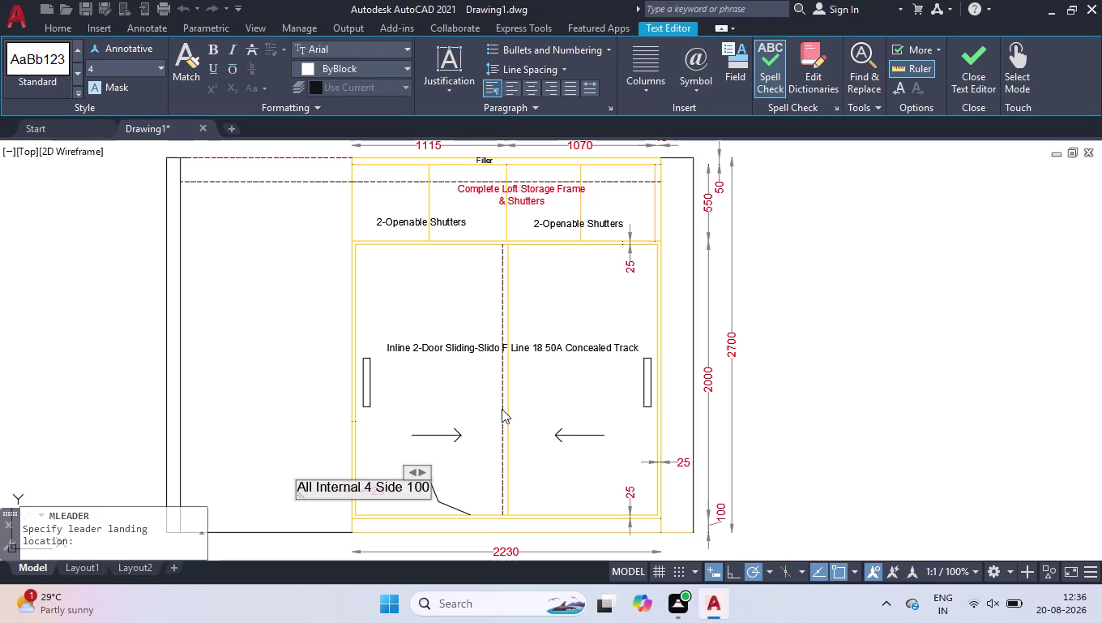
text(MM)
key(space)
key(BackSpace)
key(BackSpace)
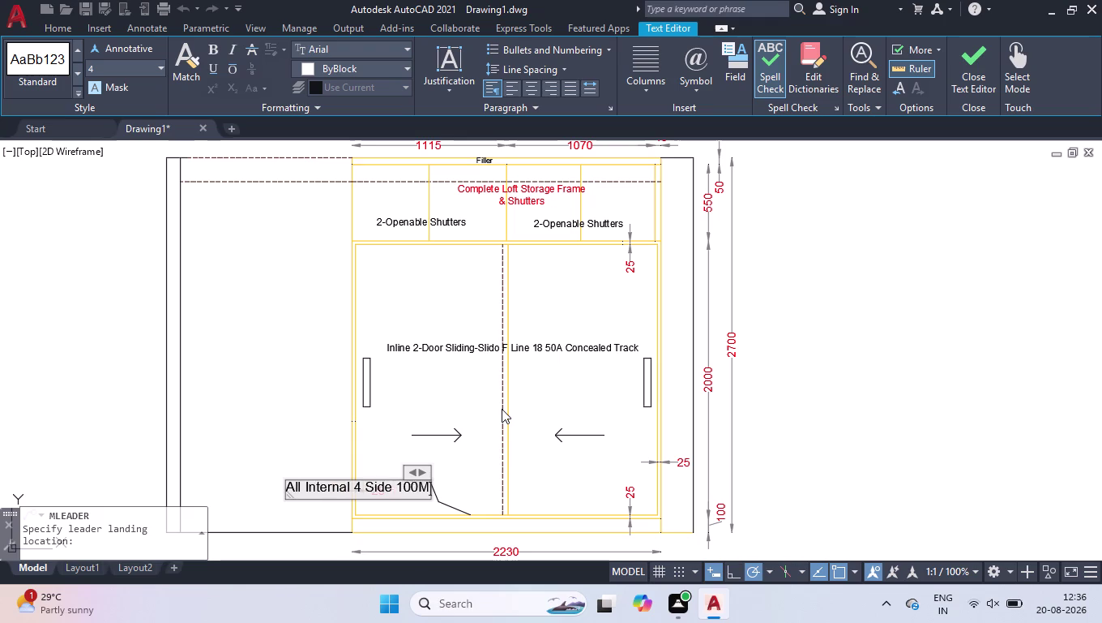
key(BackSpace)
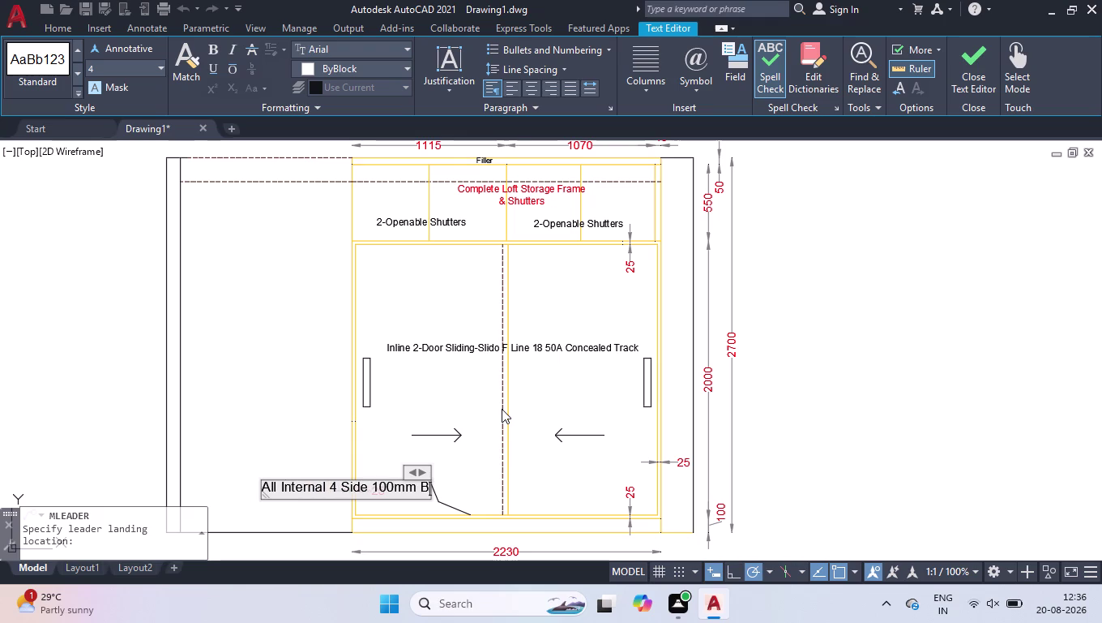
text(orde)
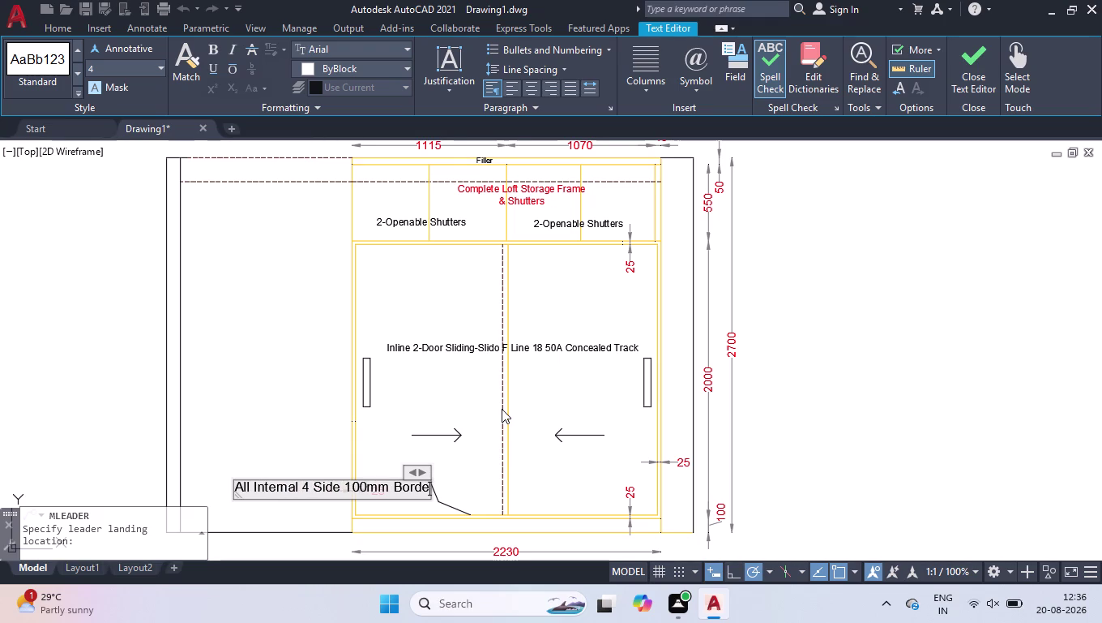
text(r)
key(minus)
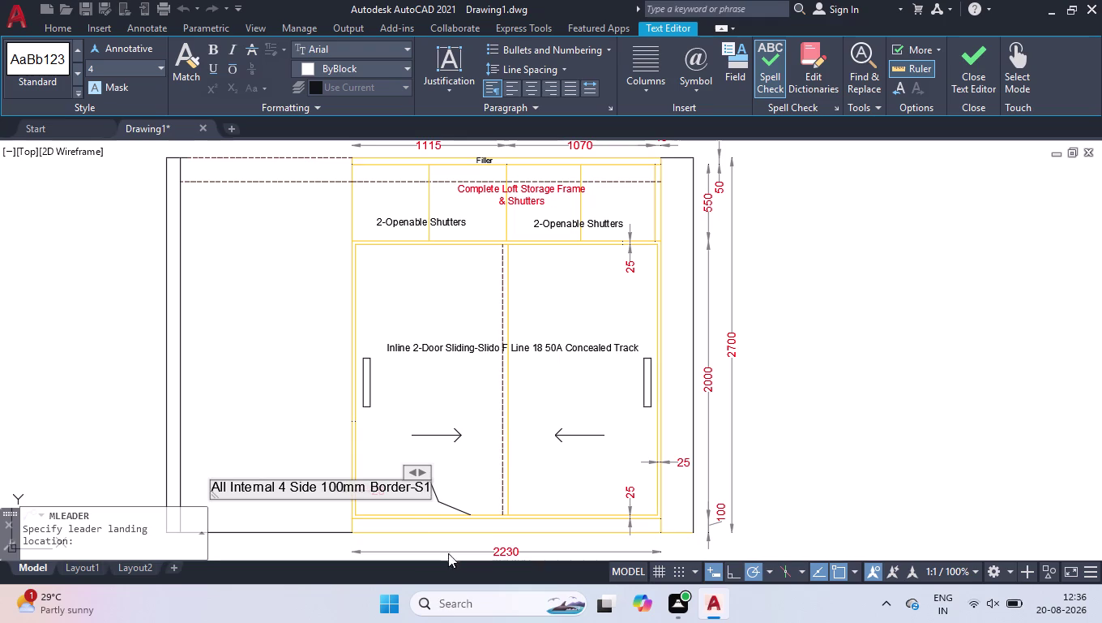
click(459, 473)
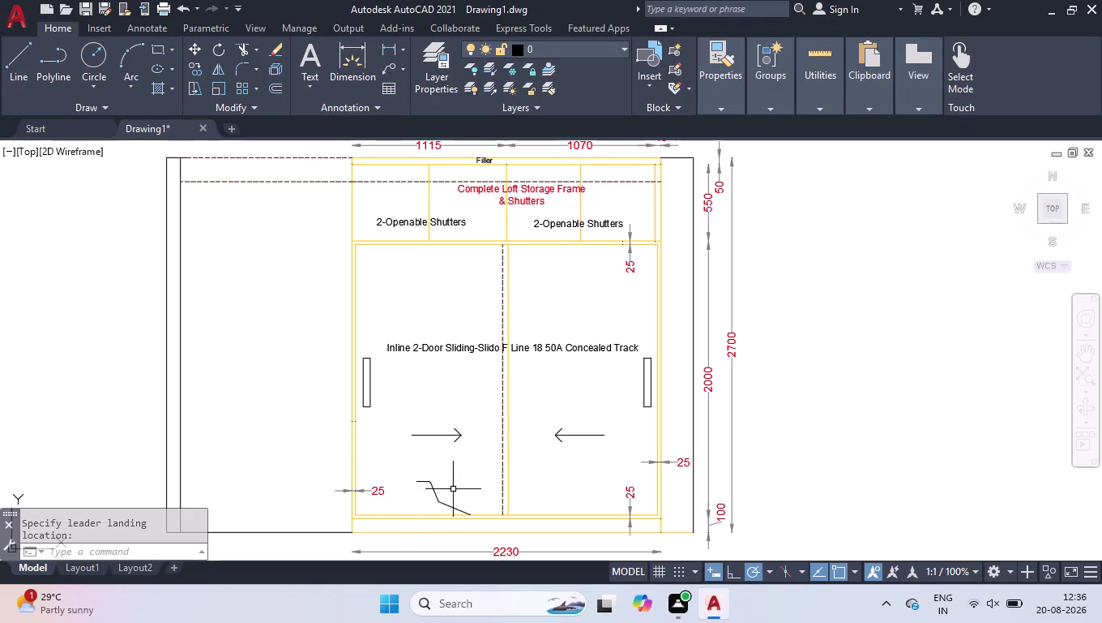
Select the border callout and make its leader line blue in Properties.
click(423, 480)
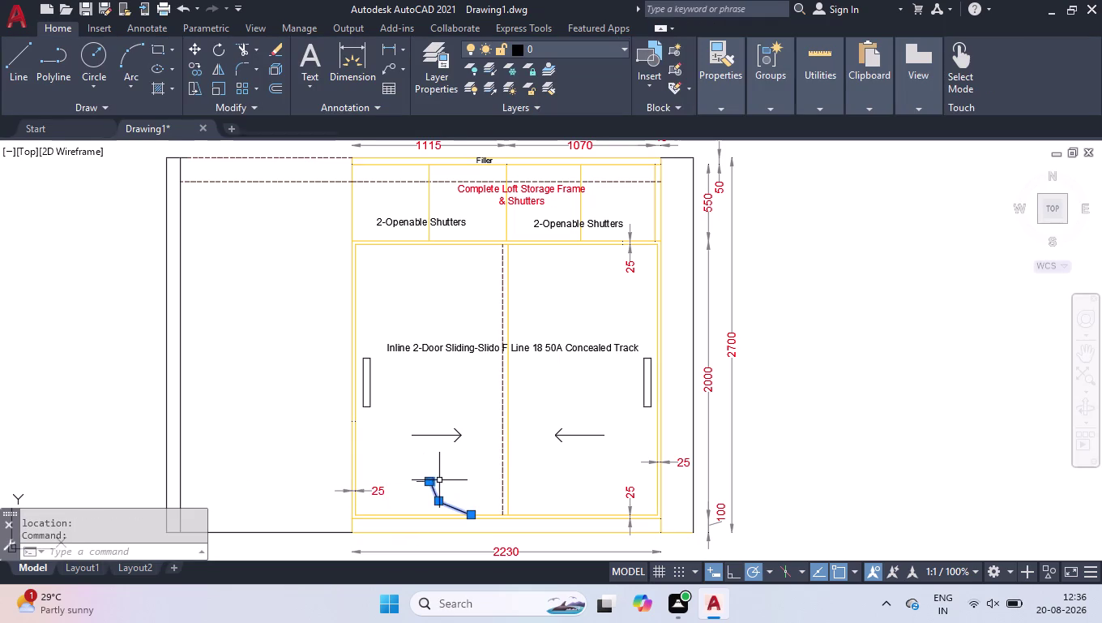
scroll(up, 3)
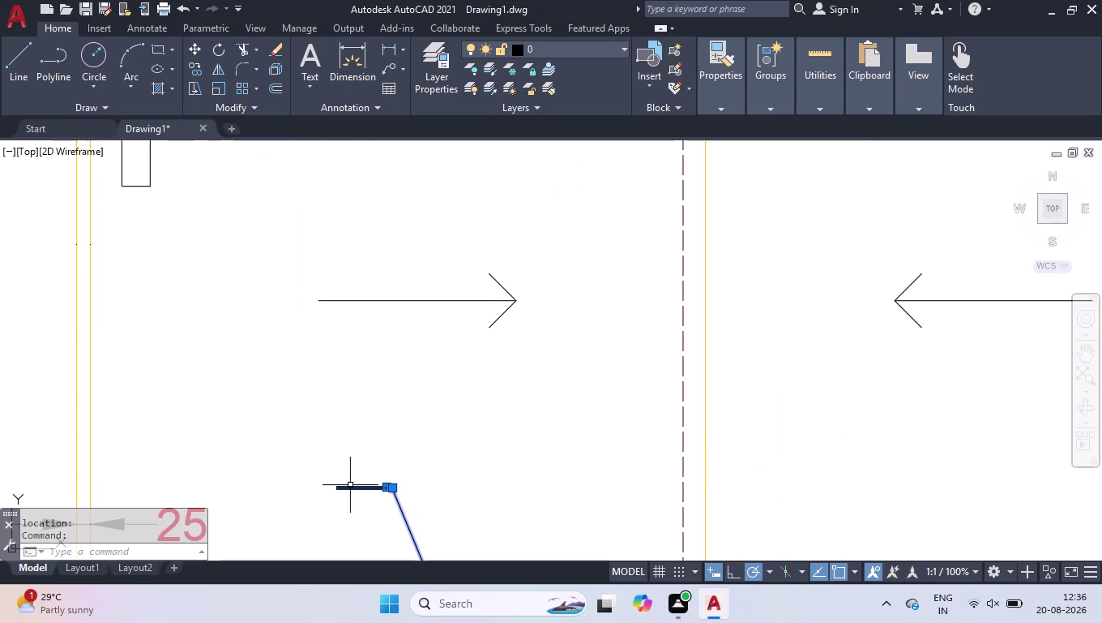
key(ctrl+1)
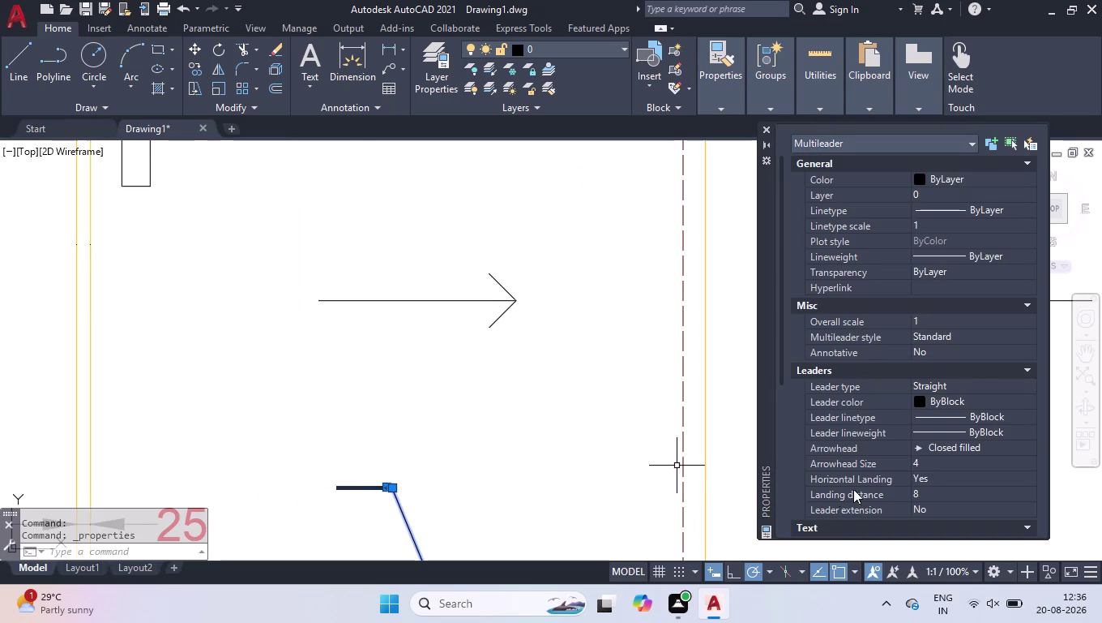
click(998, 178)
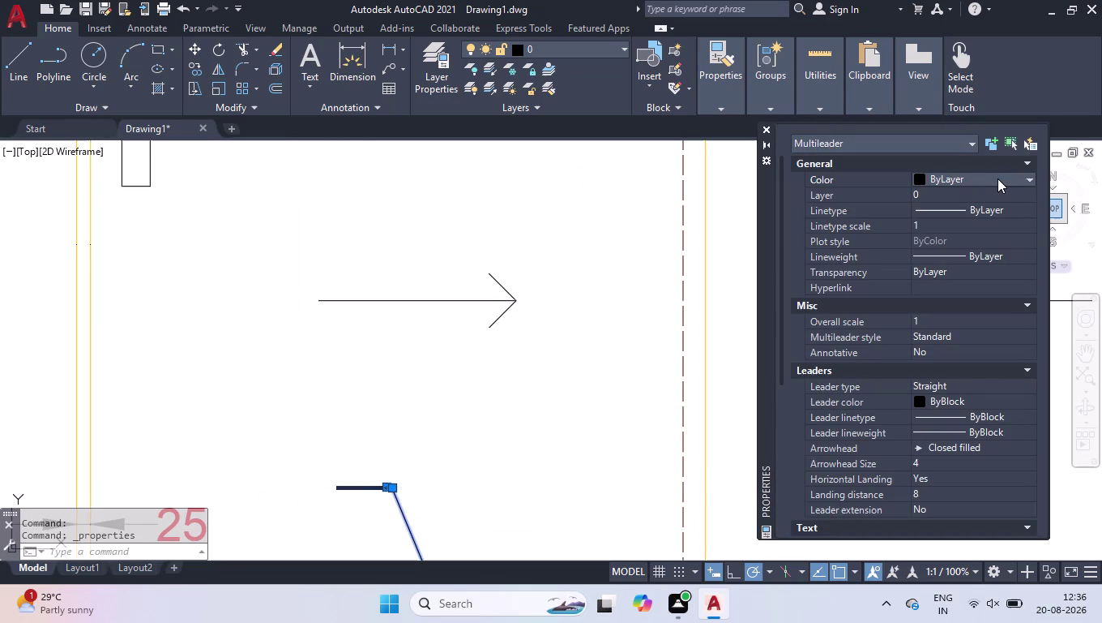
scroll(down, 3)
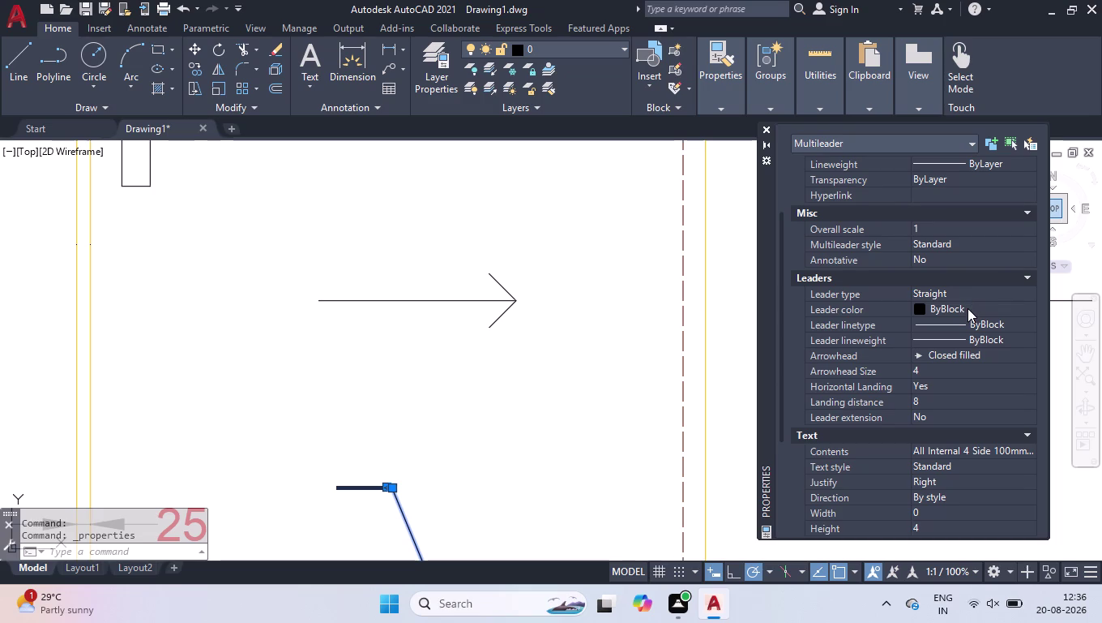
click(967, 308)
click(968, 308)
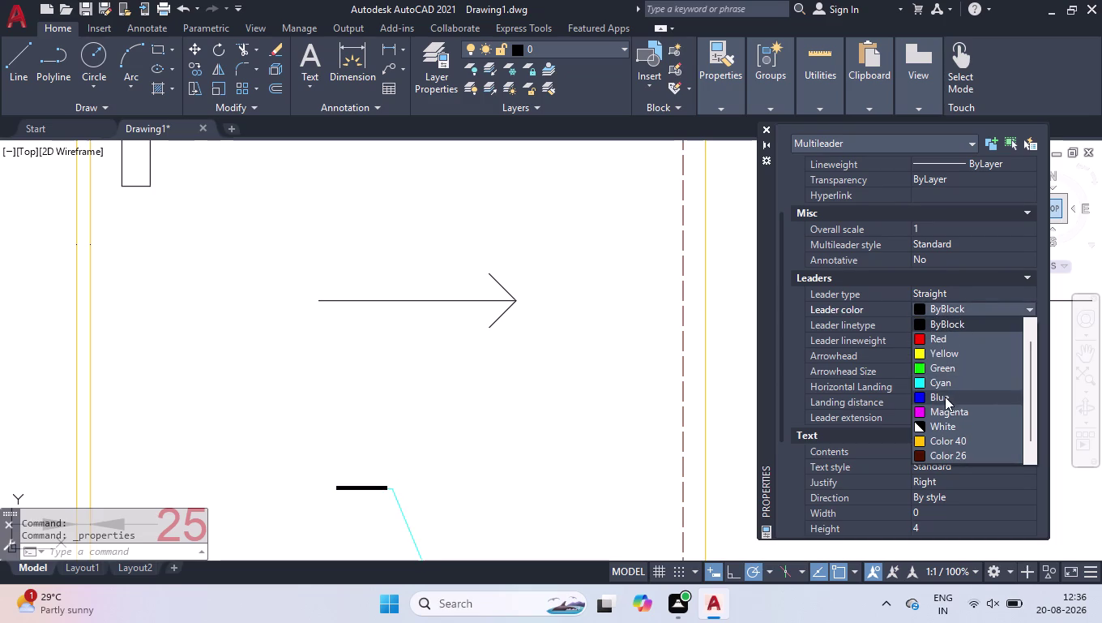
click(946, 397)
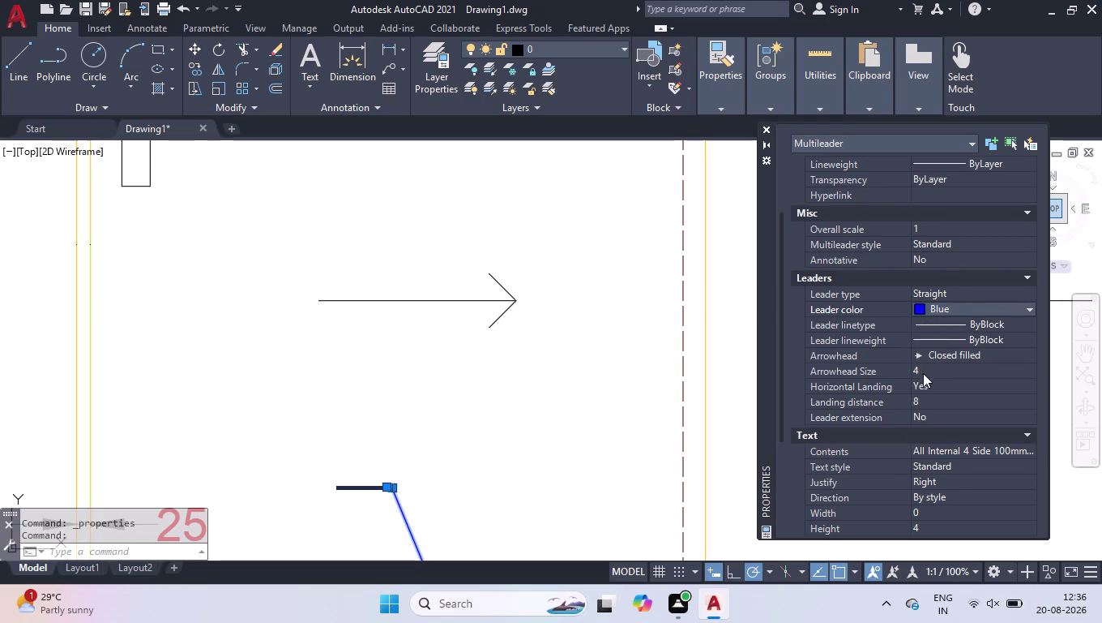
Set the callout's arrowhead size to 60.
click(922, 372)
text(4-)
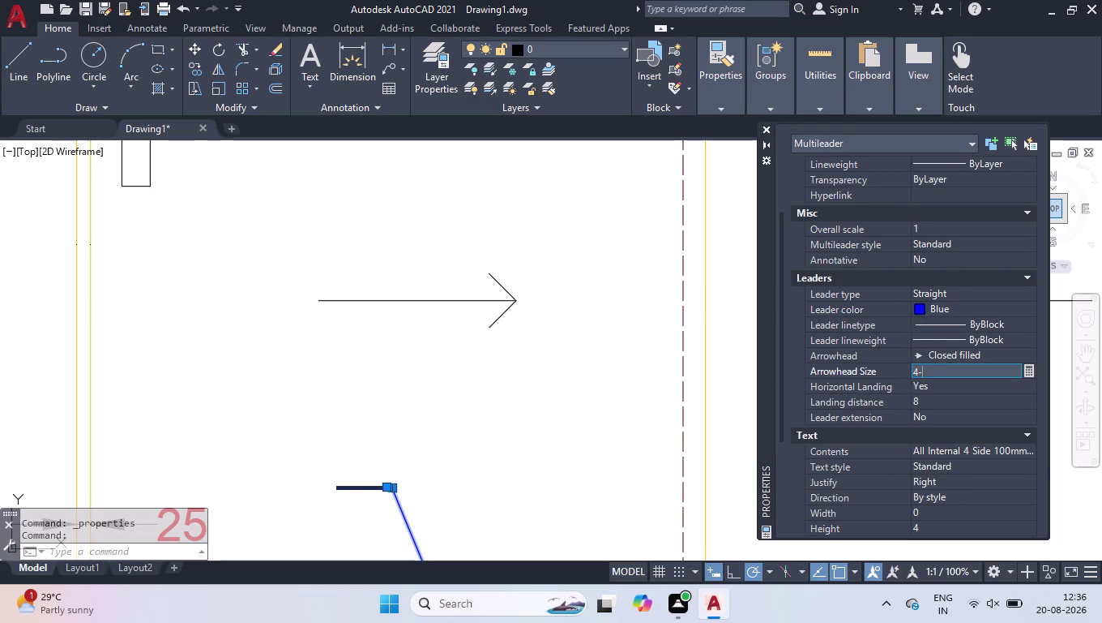
key(BackSpace)
key(0)
key(Return)
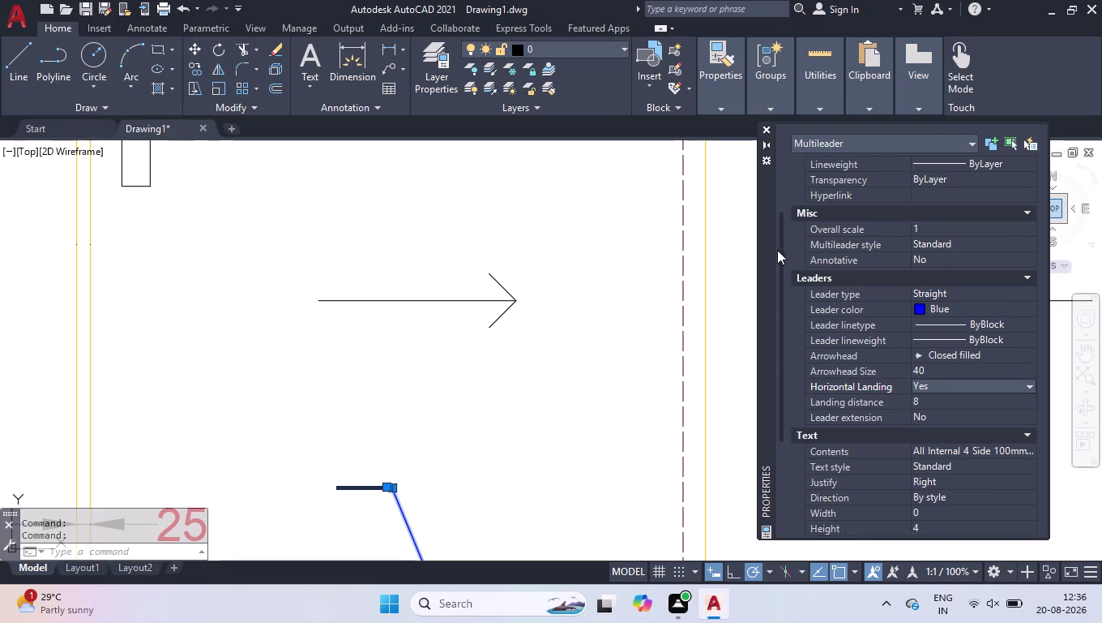
scroll(down, 3)
scroll(up, 3)
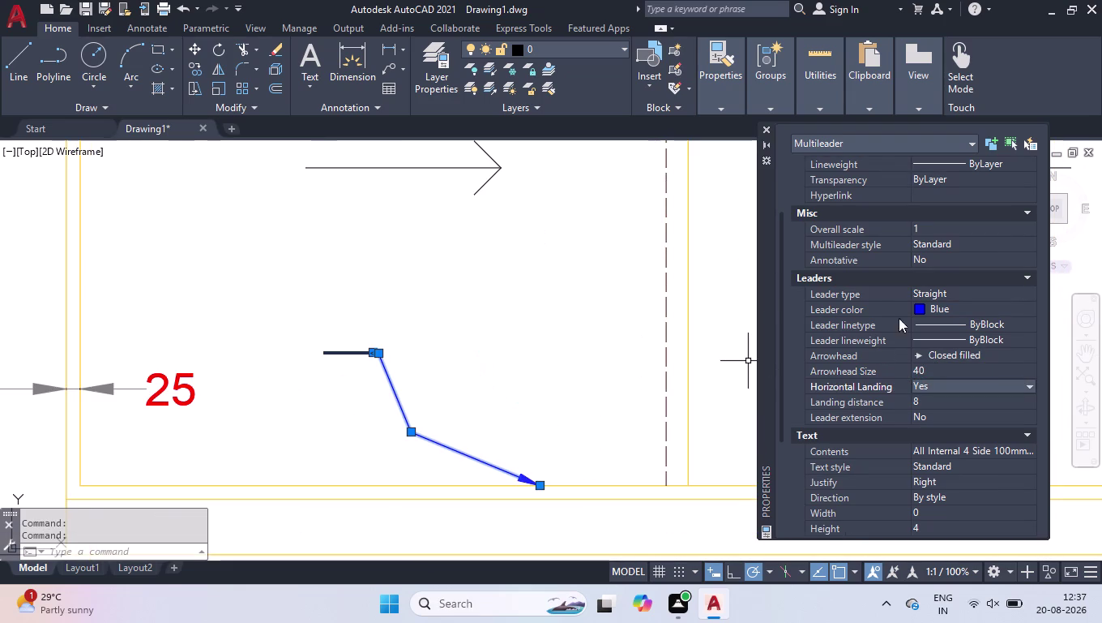
click(921, 369)
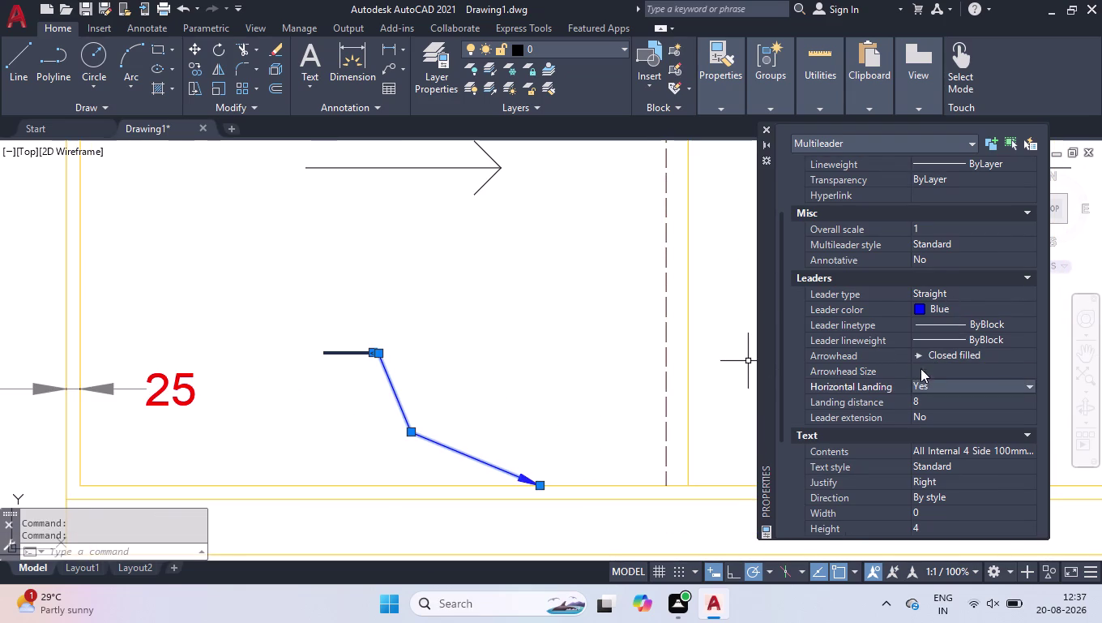
text(60)
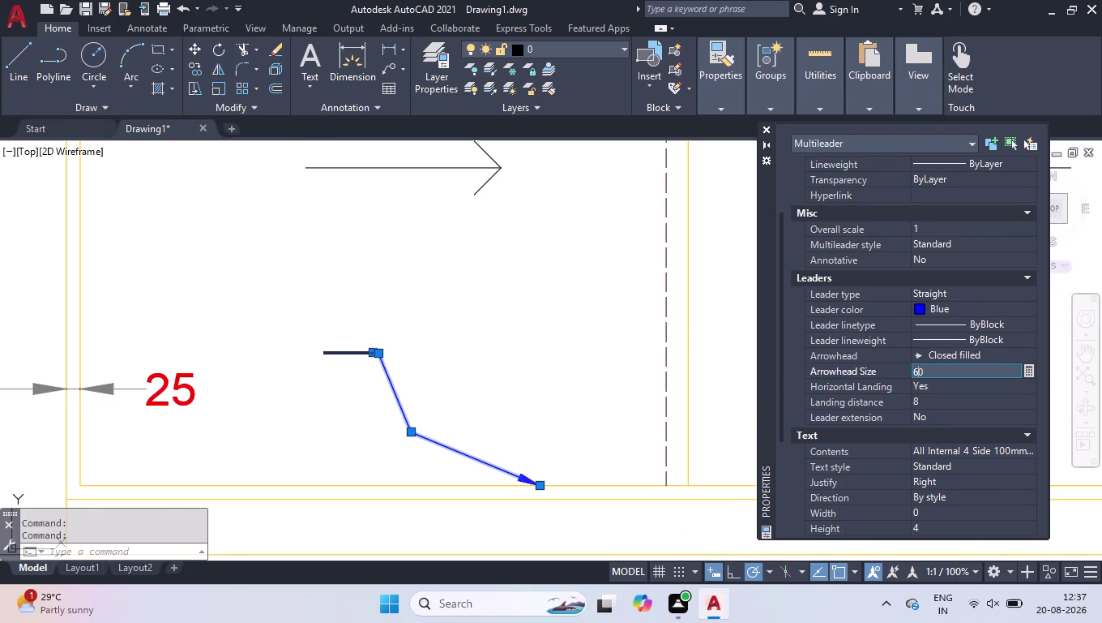
key(Return)
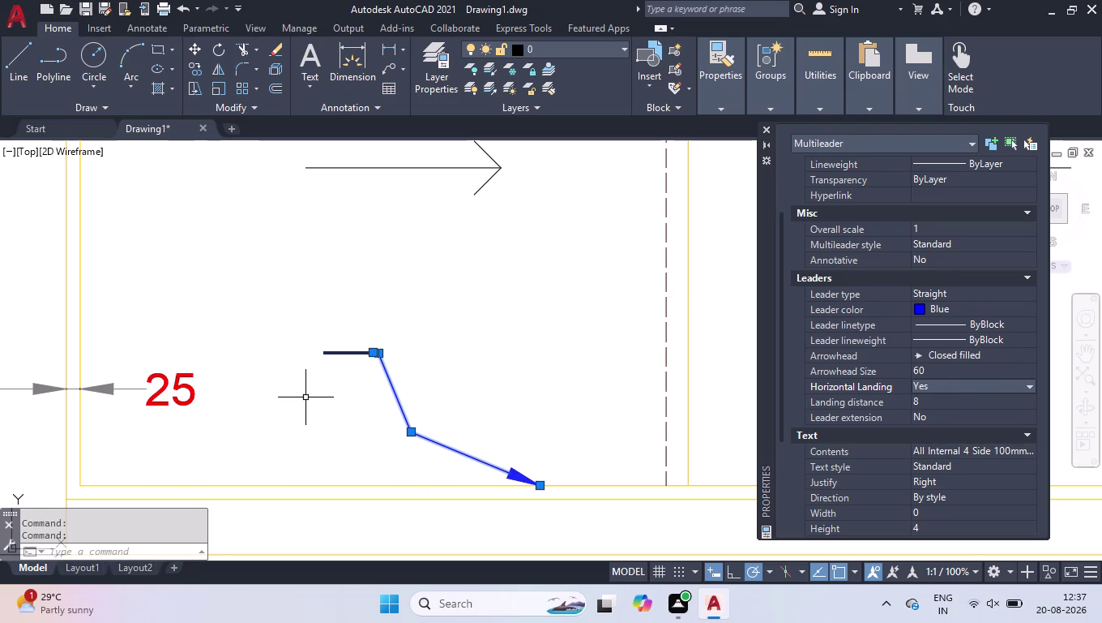
Give the callout text height 50 and red colour, then close the Properties palette.
scroll(down, 3)
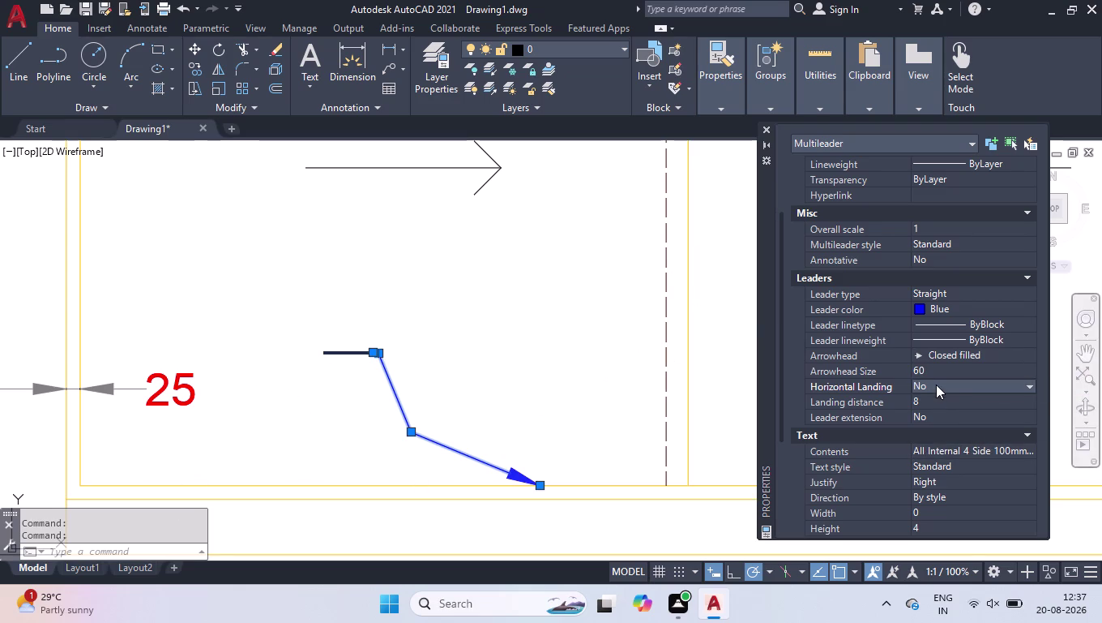
click(950, 520)
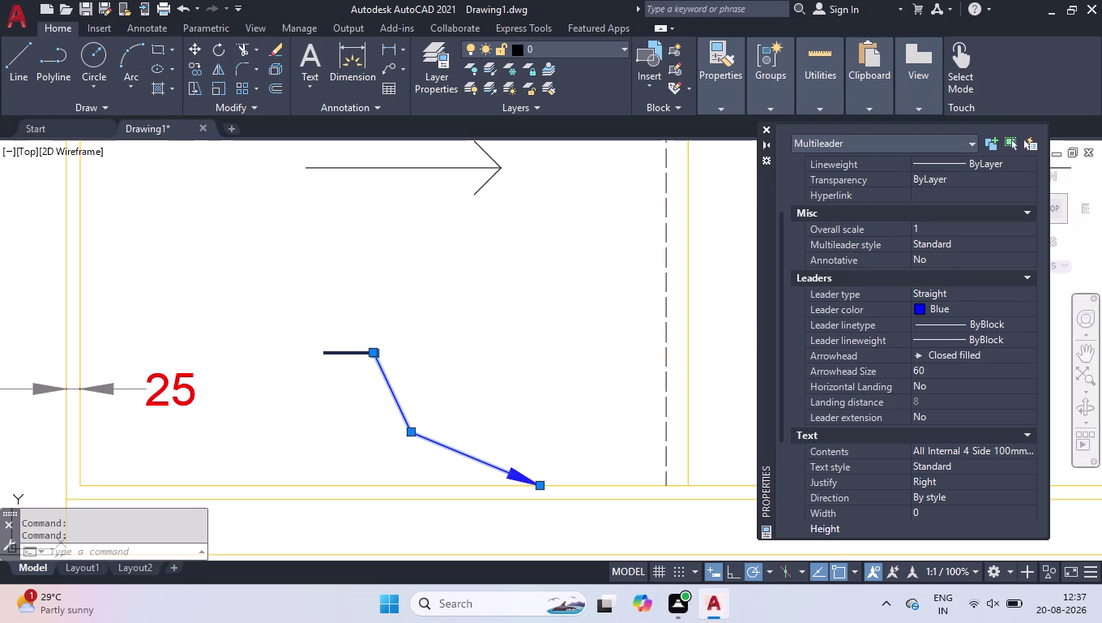
text(50)
key(Return)
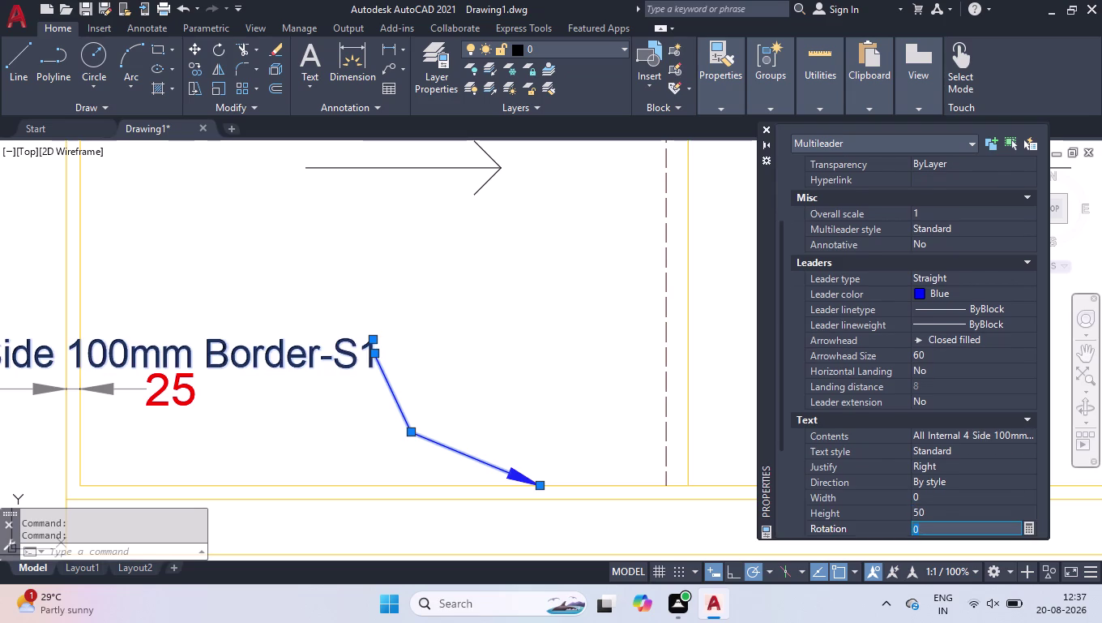
scroll(up, 3)
scroll(up, 3)
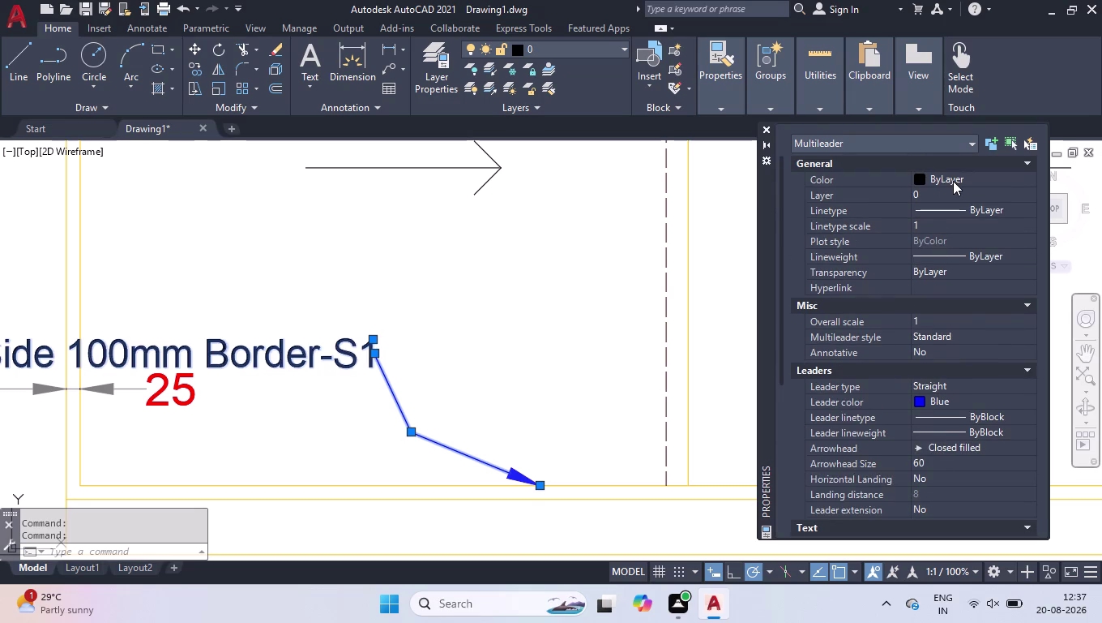
click(954, 182)
click(956, 181)
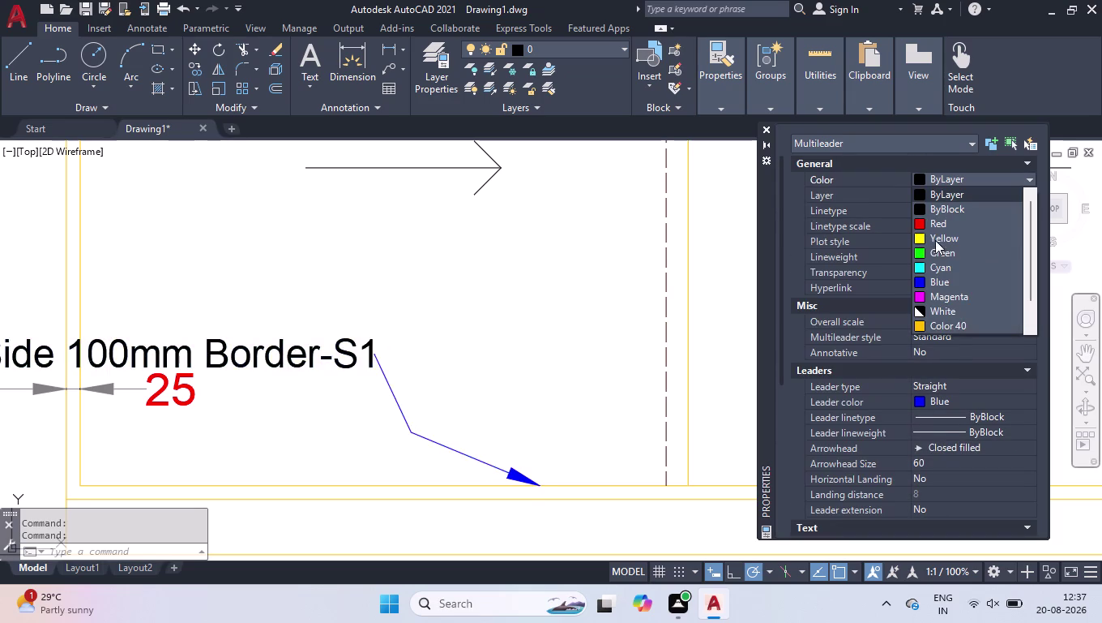
click(937, 222)
click(766, 127)
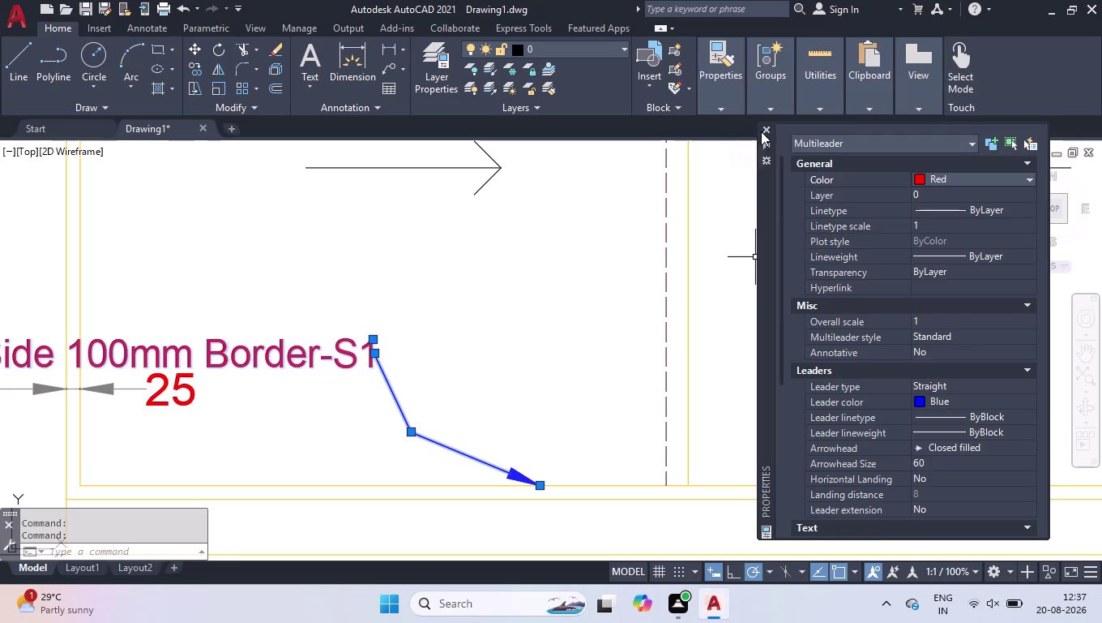
click(575, 272)
click(239, 435)
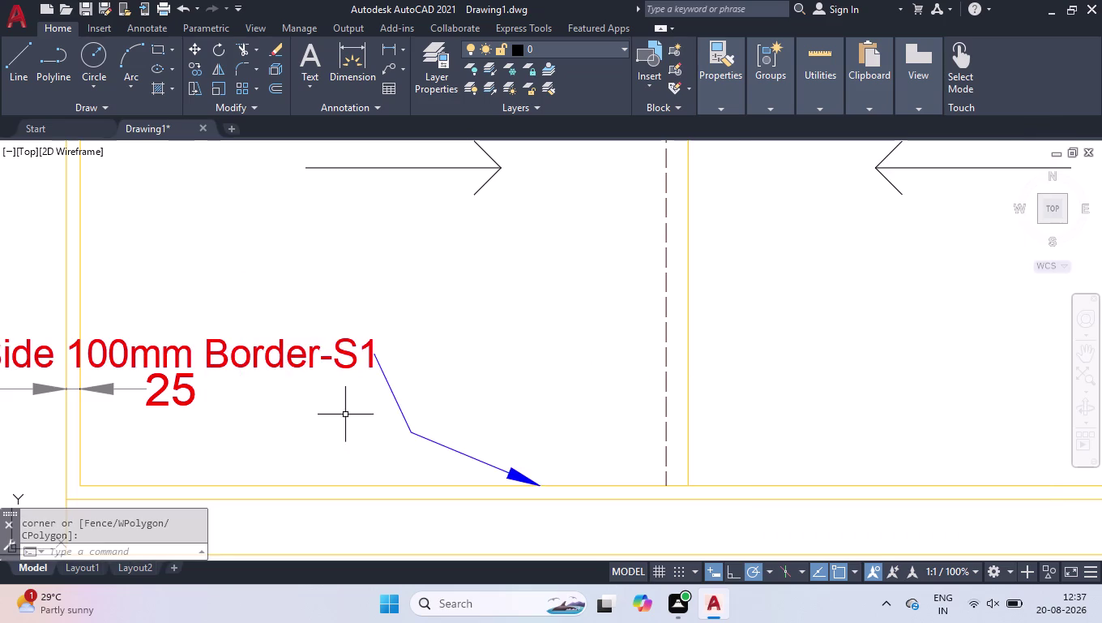
Stretch the callout's landing grip so the leader starts at the end of Border-S1.
scroll(down, 3)
scroll(down, 3)
click(421, 374)
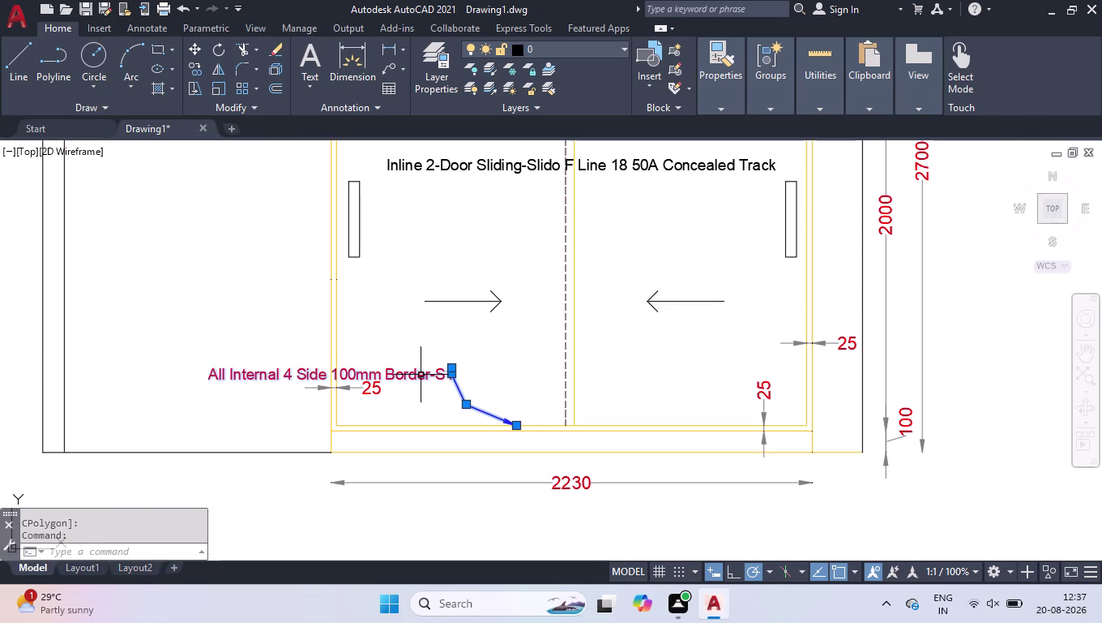
click(421, 375)
scroll(up, 3)
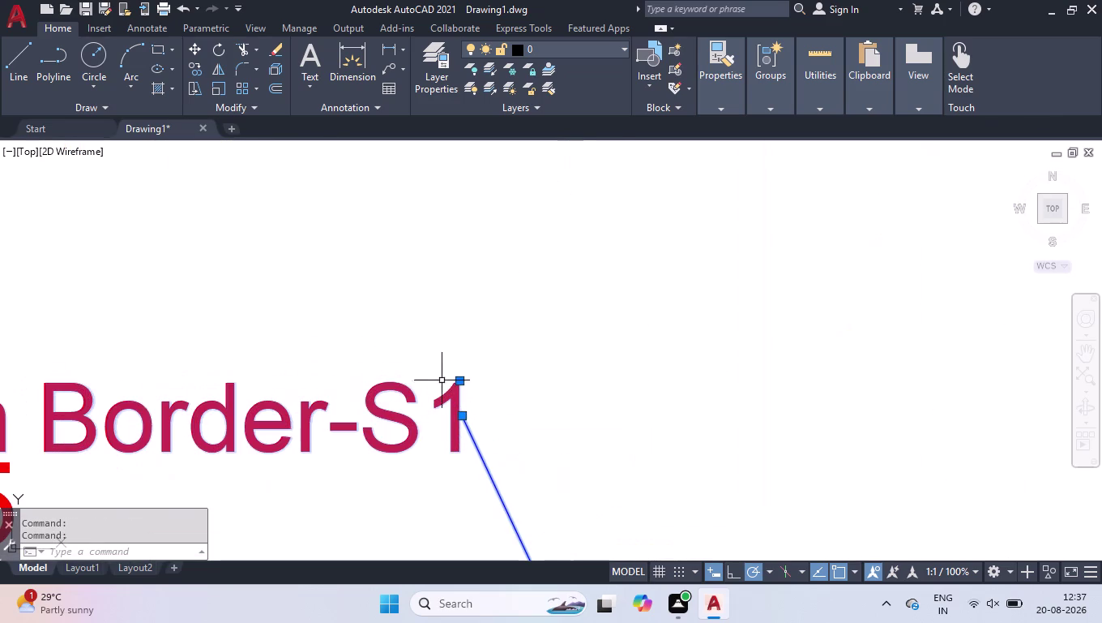
click(461, 377)
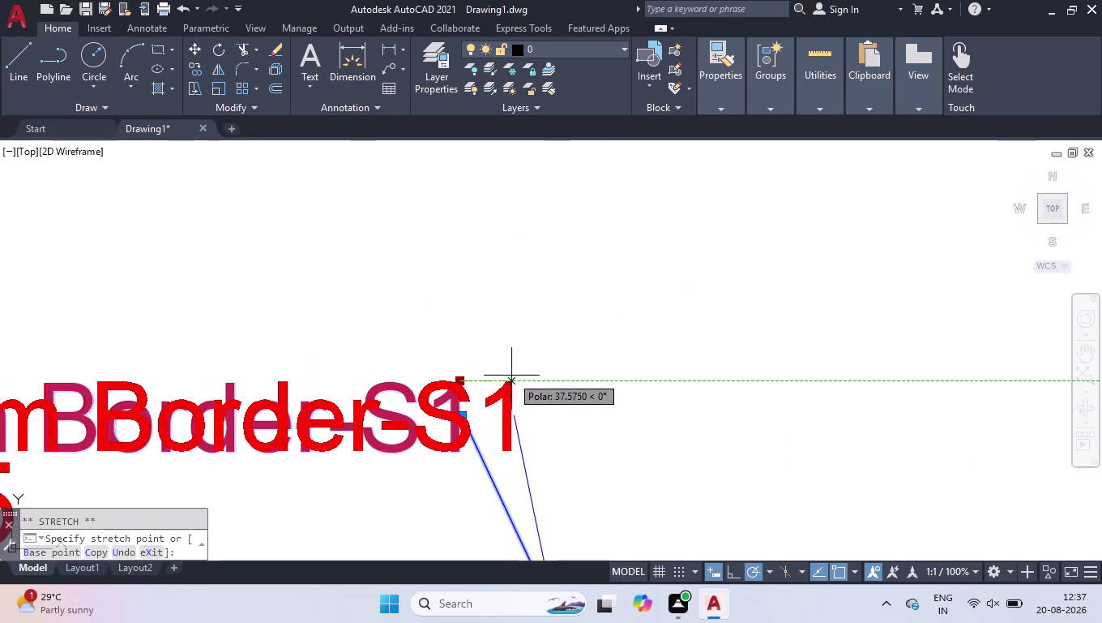
click(511, 376)
click(514, 415)
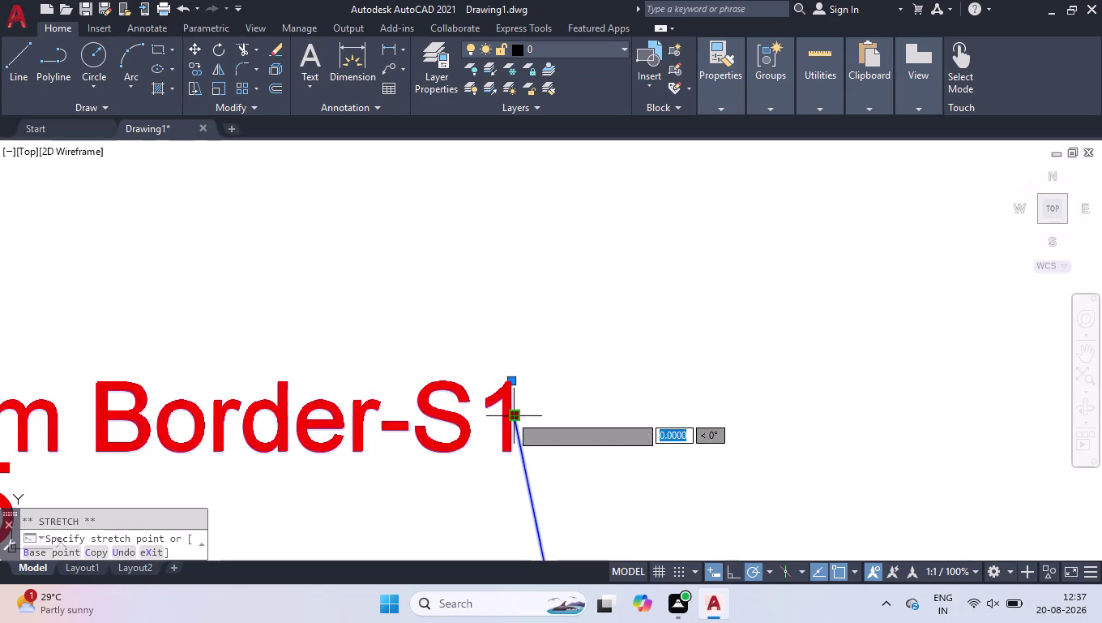
click(511, 414)
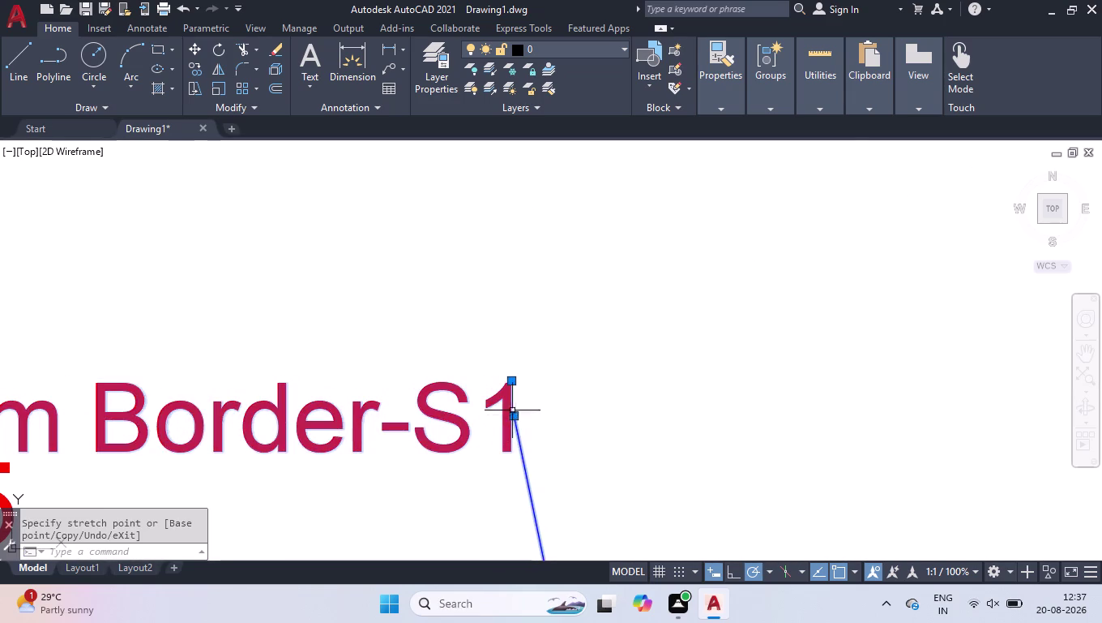
Open the callout text in the Text Editor and begin widening its box.
scroll(down, 3)
scroll(down, 3)
double_click(531, 348)
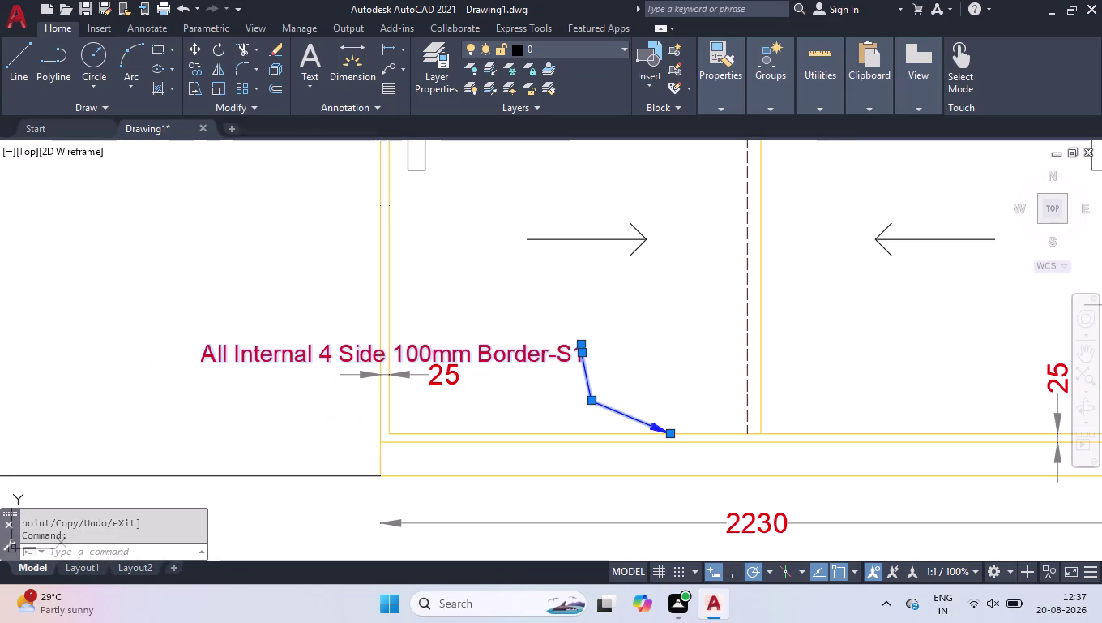
drag(571, 337, 562, 337)
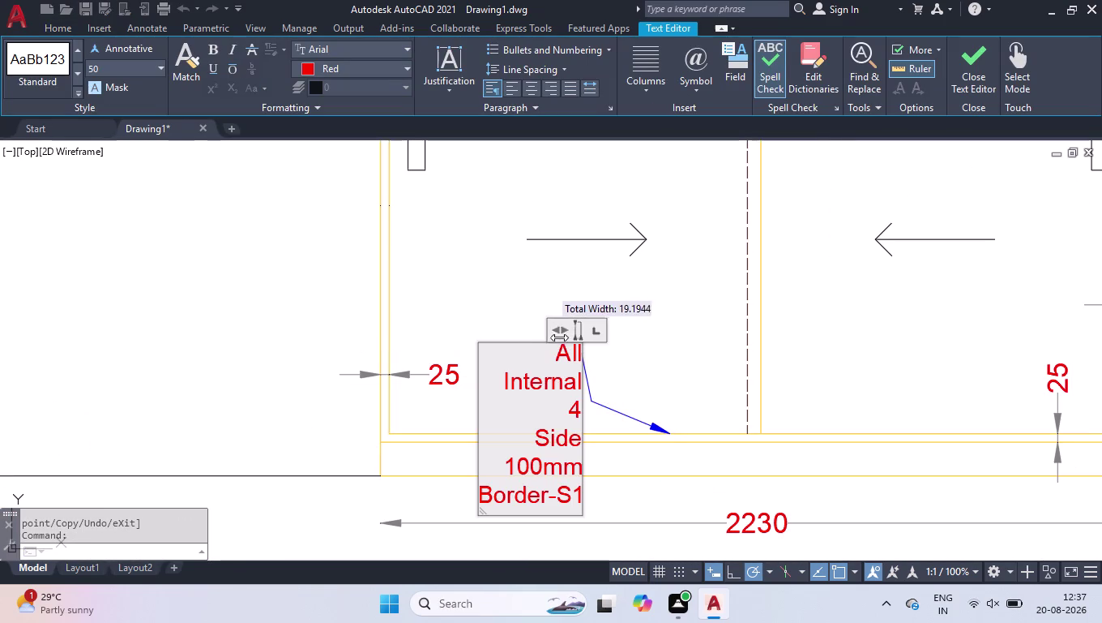
Widen the callout text box, centre all its text, and close the editor.
drag(562, 337, 307, 331)
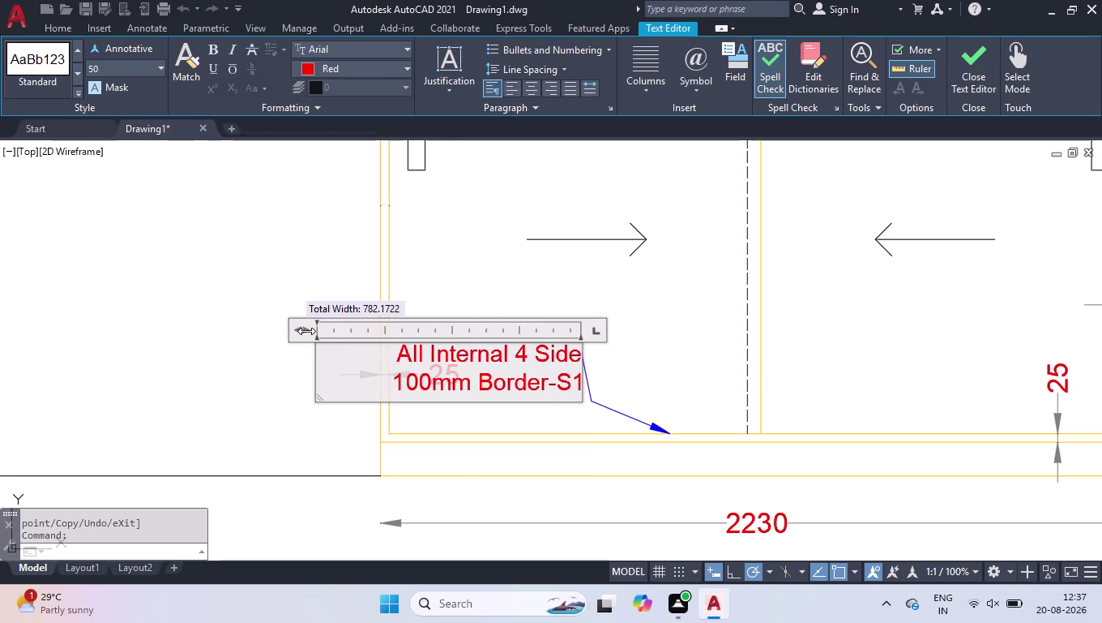
drag(306, 331, 242, 329)
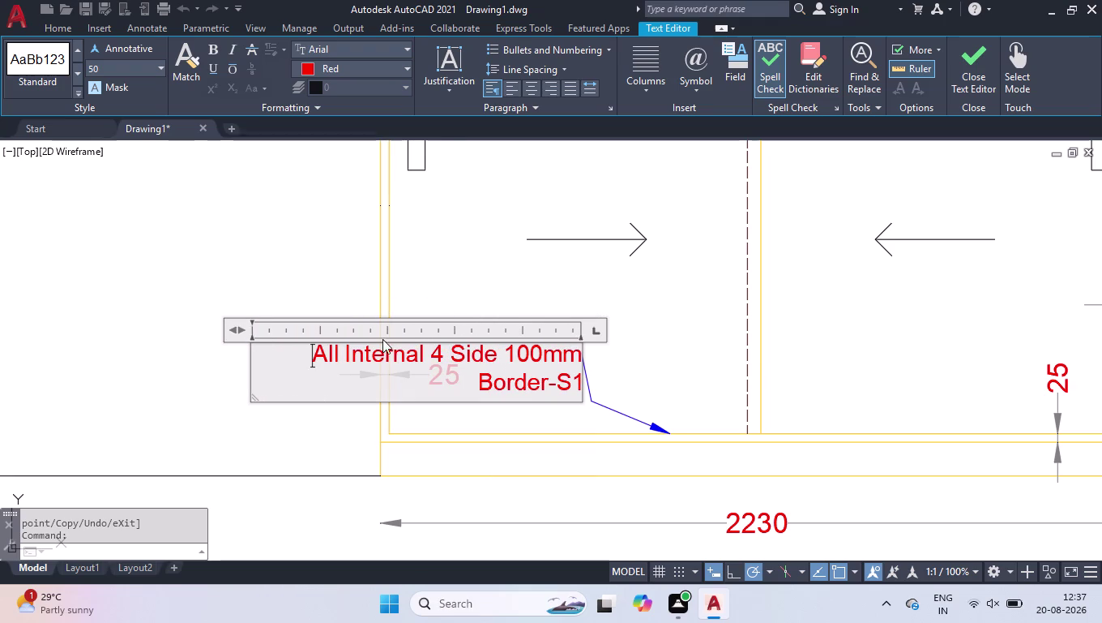
drag(291, 349, 596, 416)
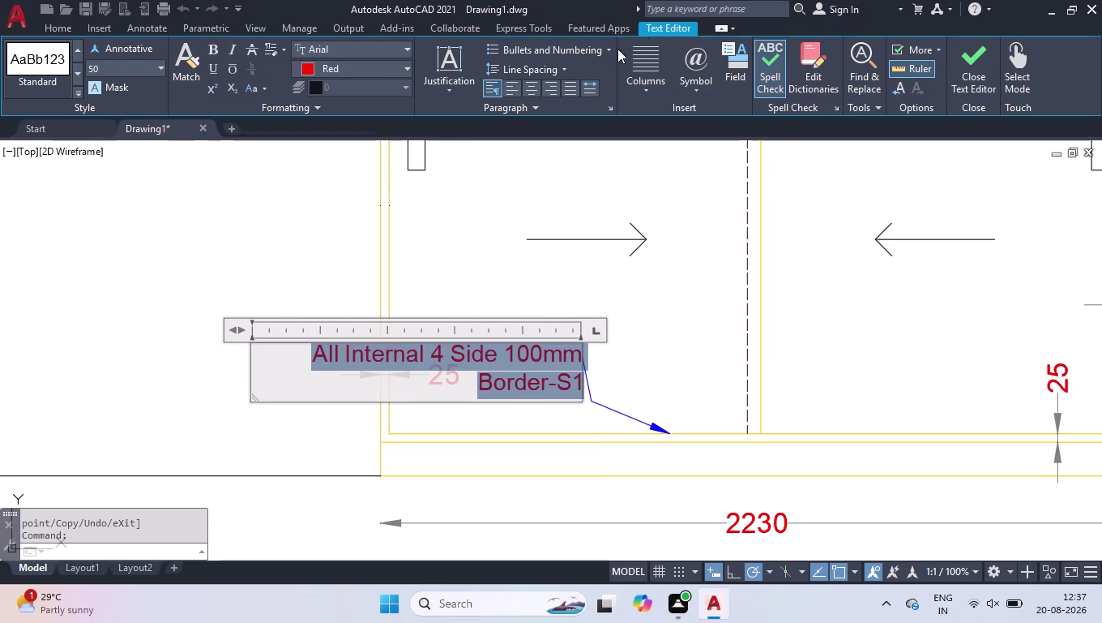
click(533, 86)
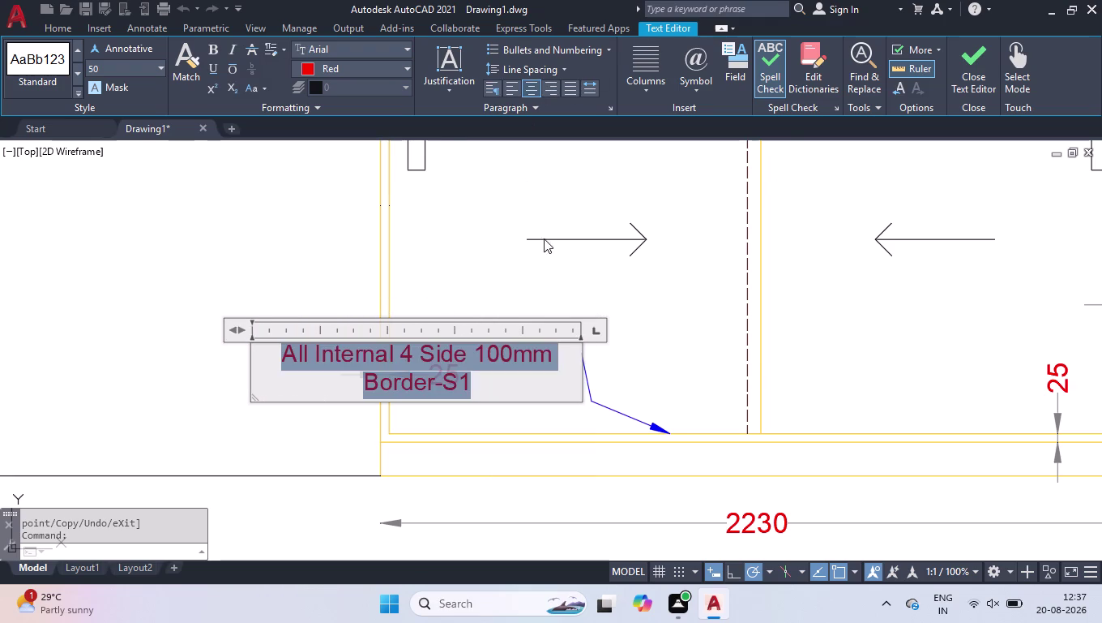
click(528, 261)
click(485, 347)
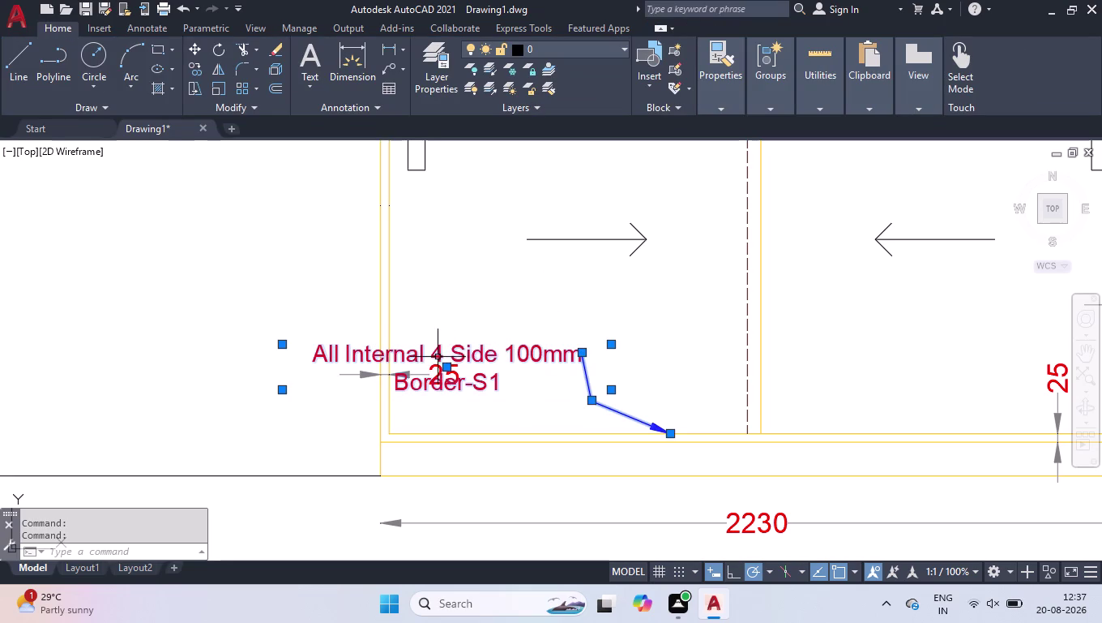
Move the callout text higher and to the right using its landing grip.
scroll(up, 3)
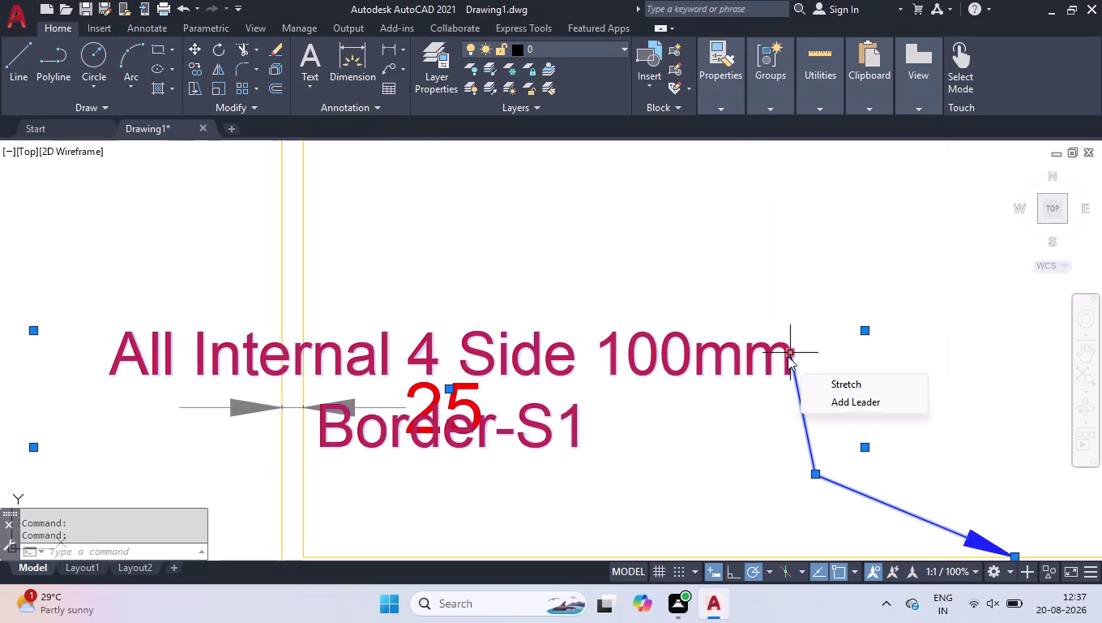
click(864, 331)
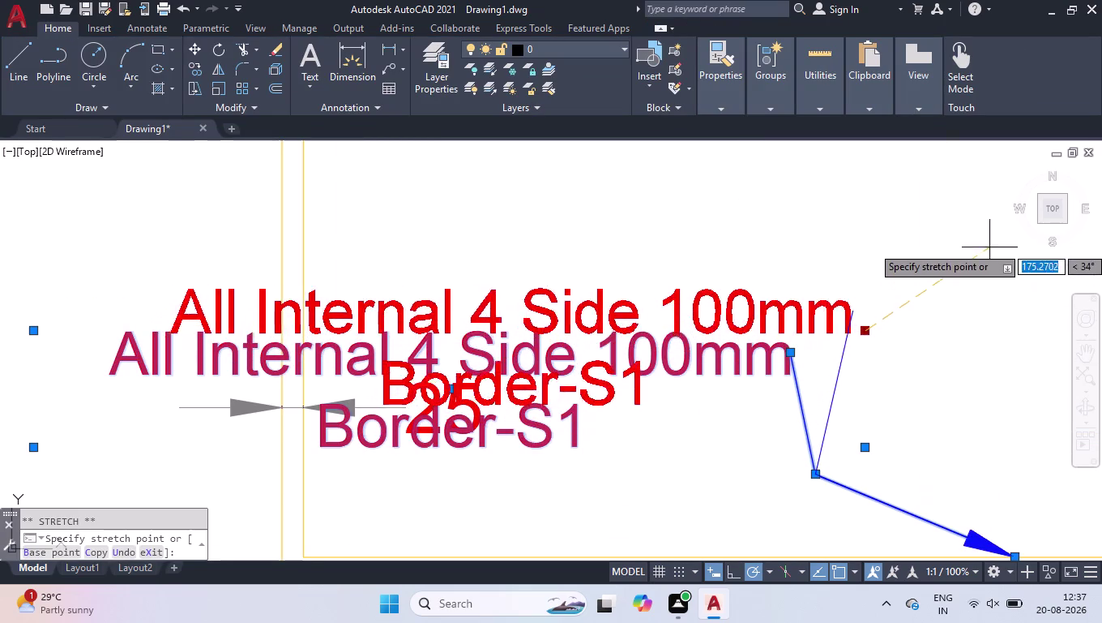
scroll(down, 3)
scroll(down, 3)
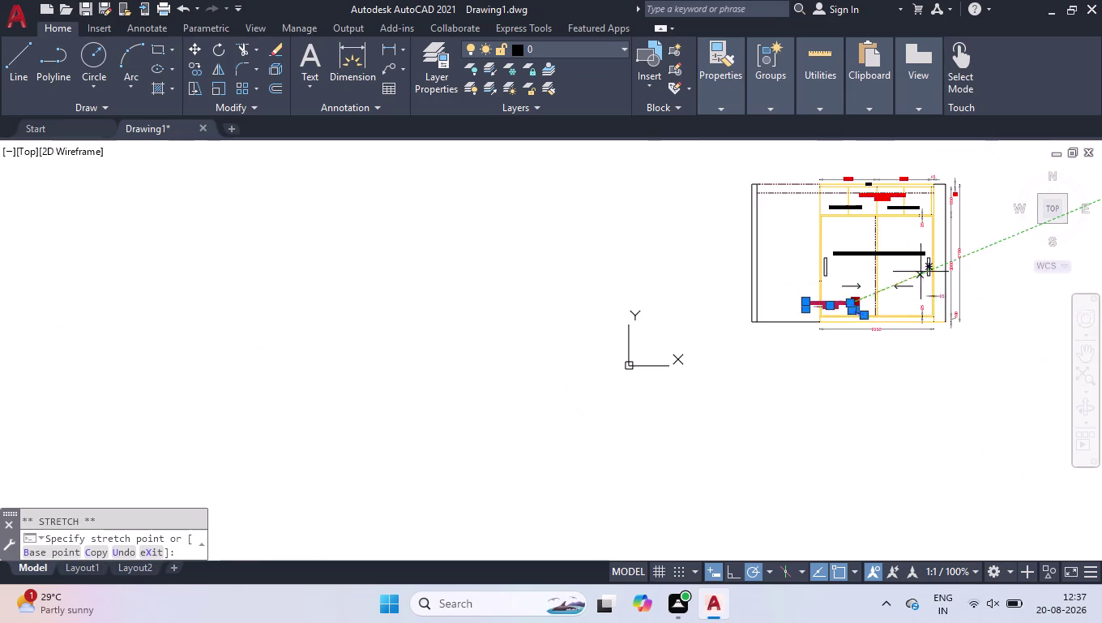
scroll(up, 3)
scroll(up, 3)
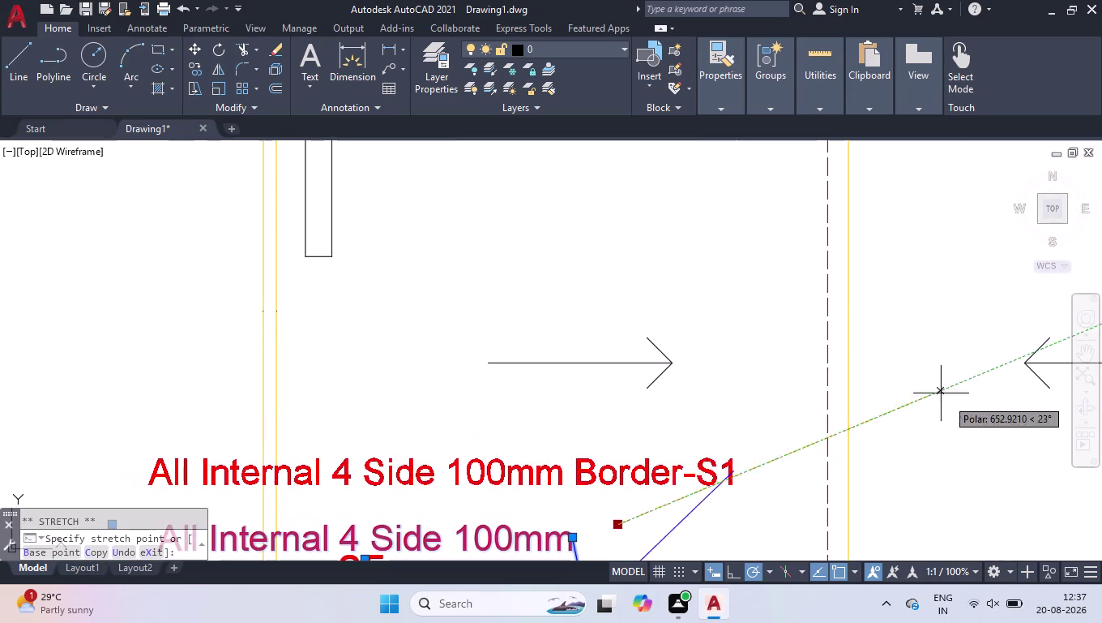
click(1031, 446)
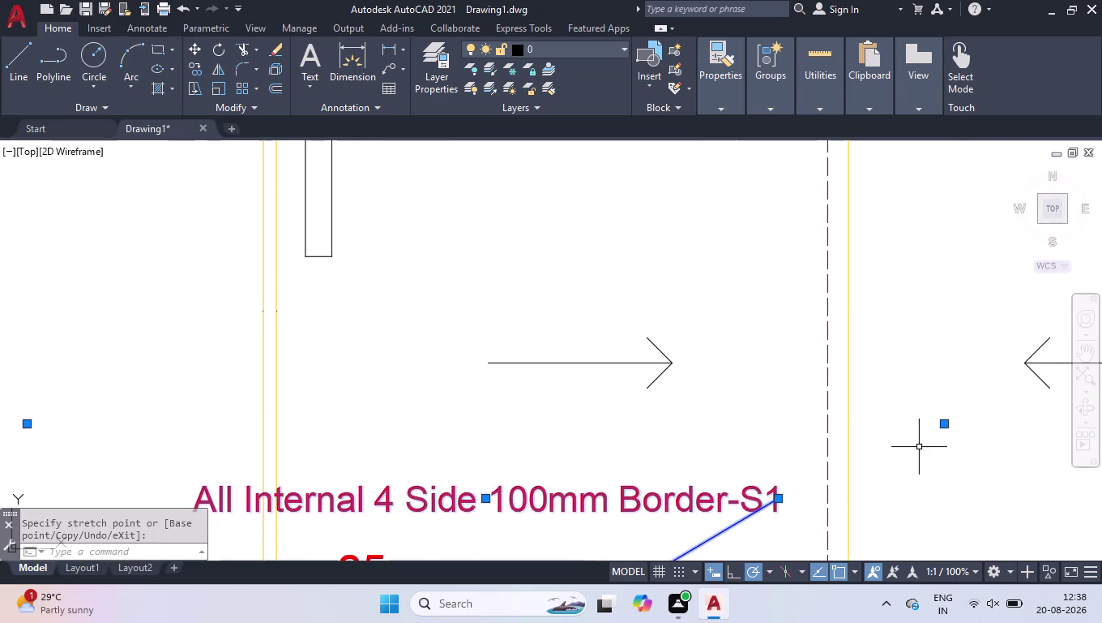
scroll(down, 3)
double_click(815, 468)
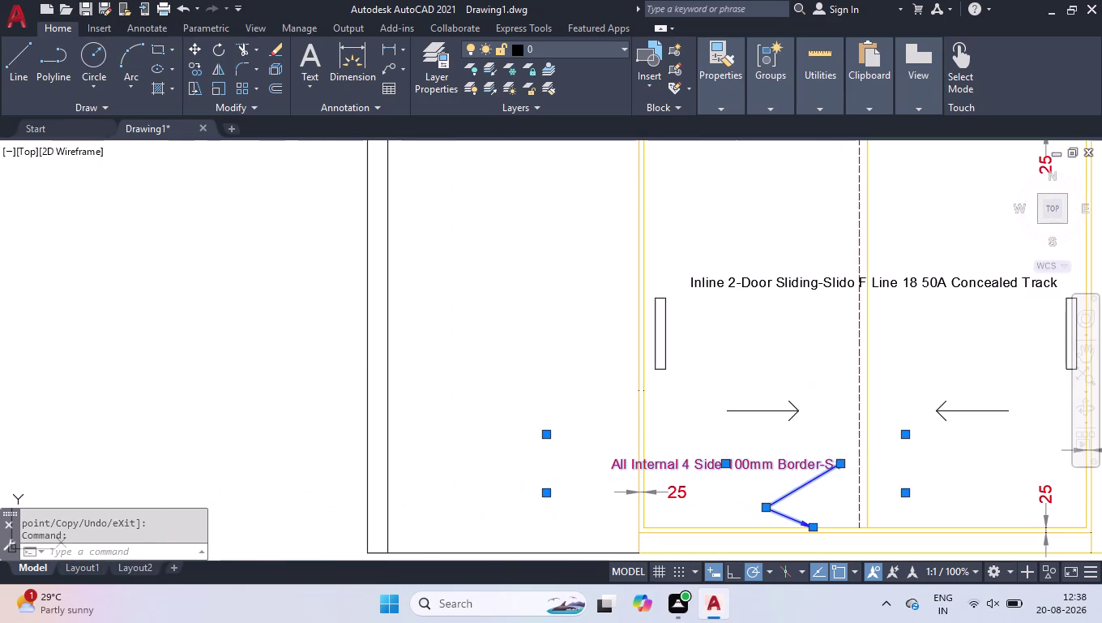
Narrow the callout's text box until it wraps to two centred lines, then finish editing.
click(931, 445)
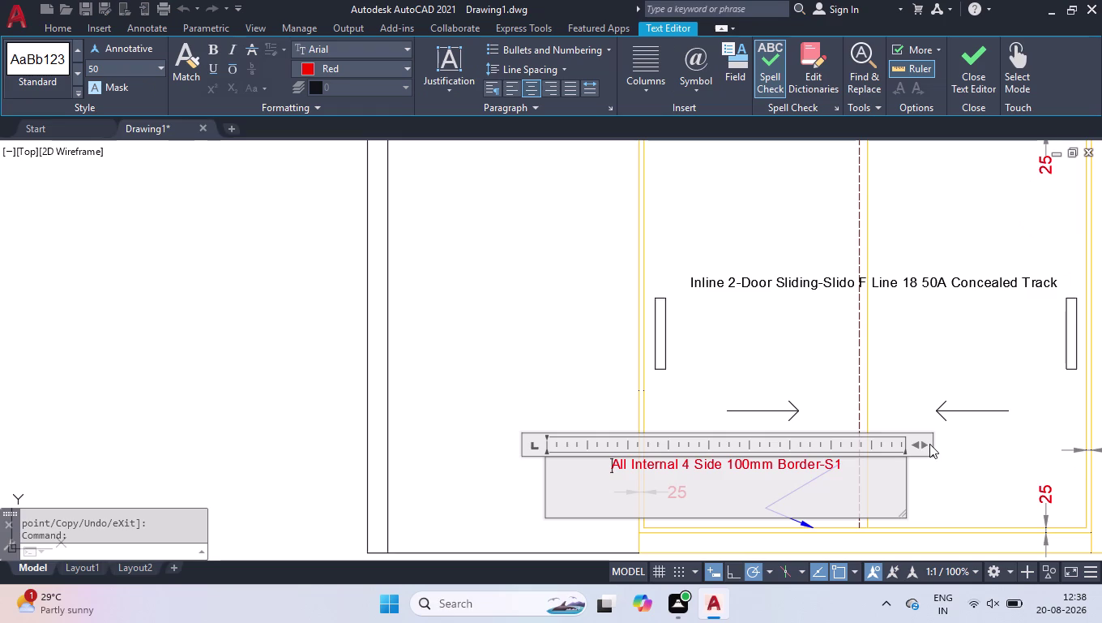
drag(926, 443, 841, 444)
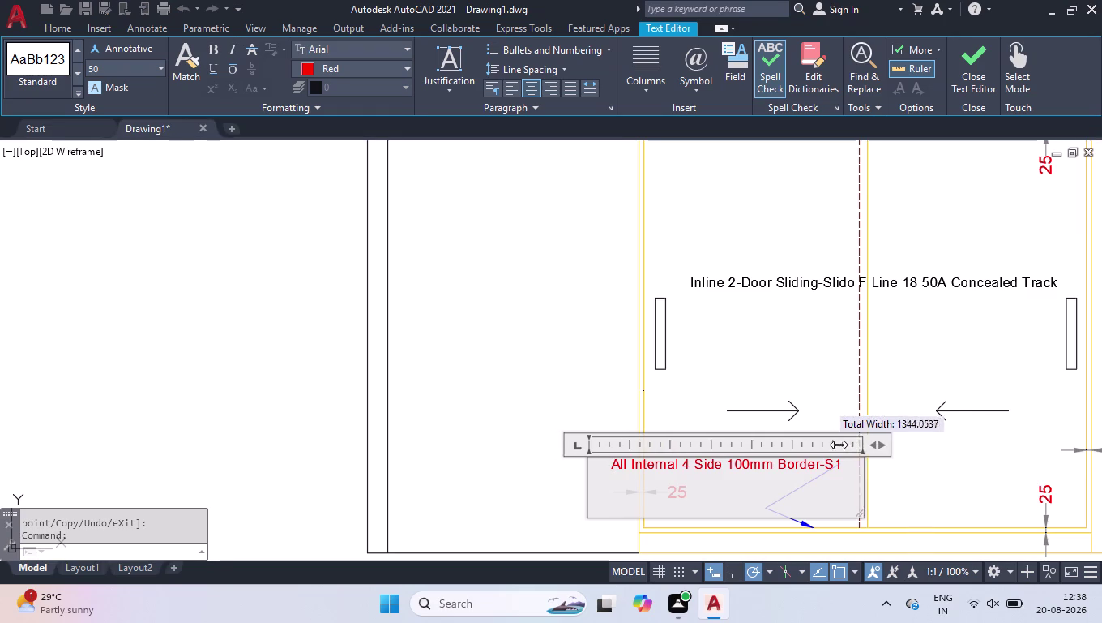
drag(841, 445, 782, 451)
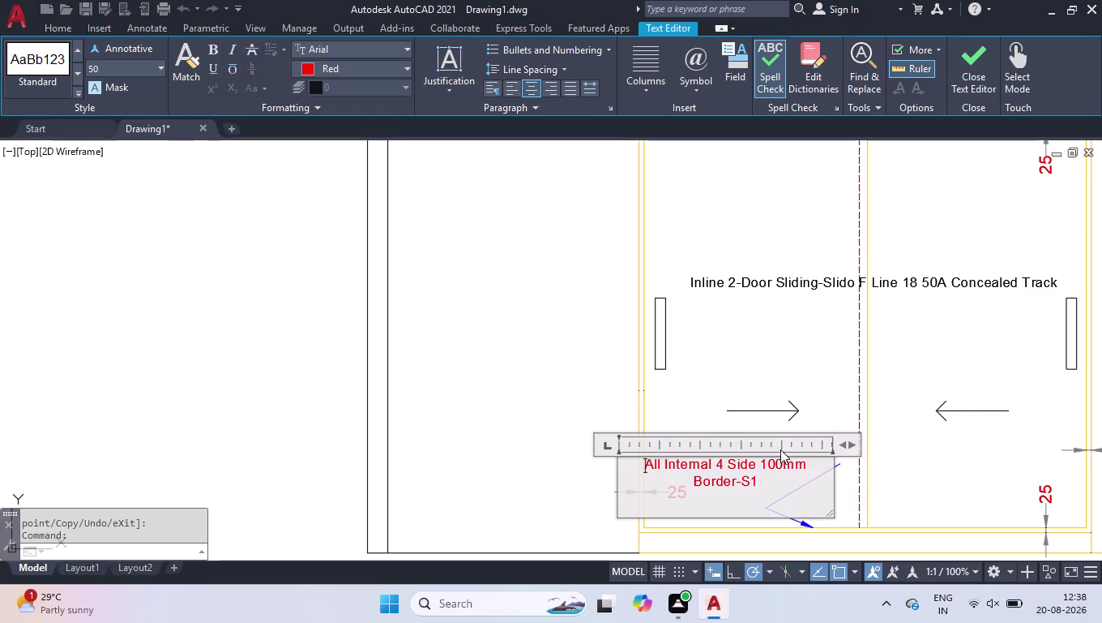
click(769, 352)
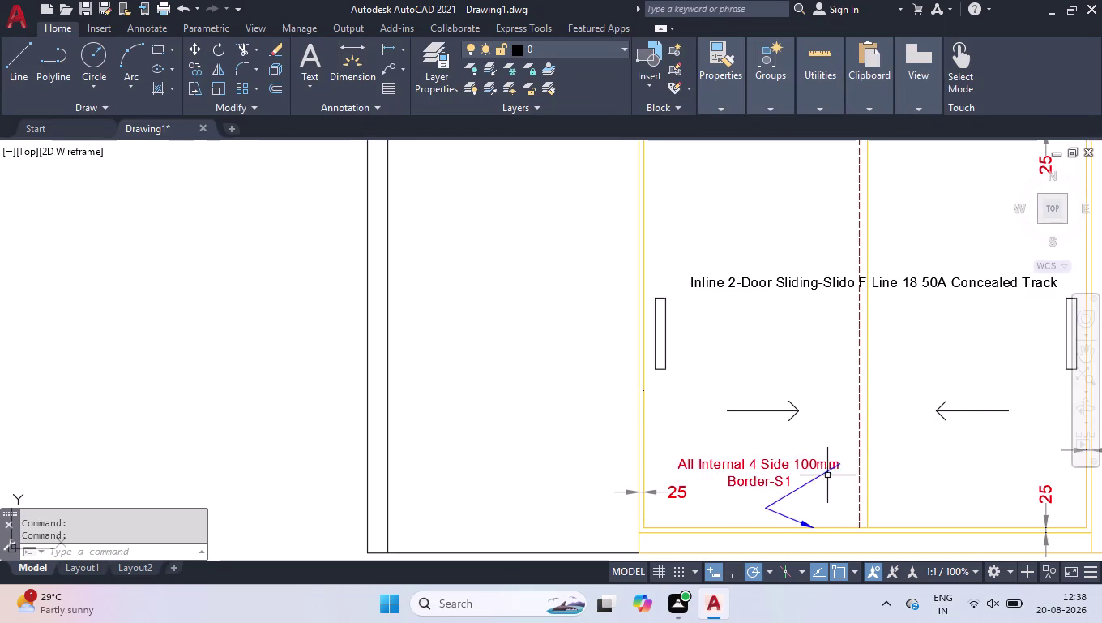
Select the border callout and shift its text up and to the right.
scroll(up, 3)
scroll(down, 3)
scroll(up, 3)
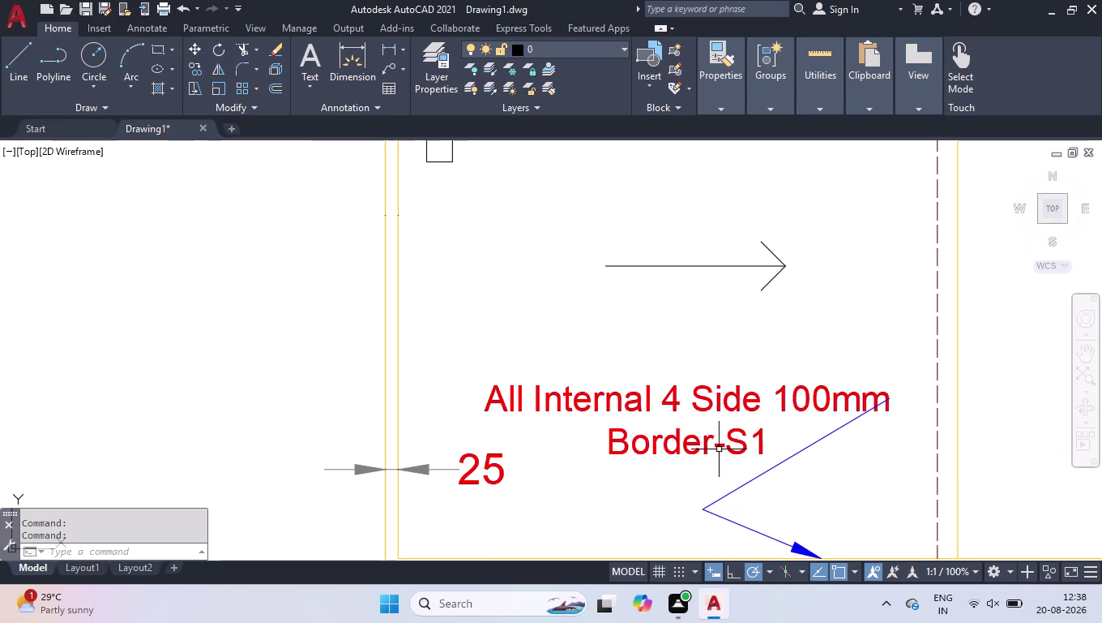
click(719, 447)
click(691, 446)
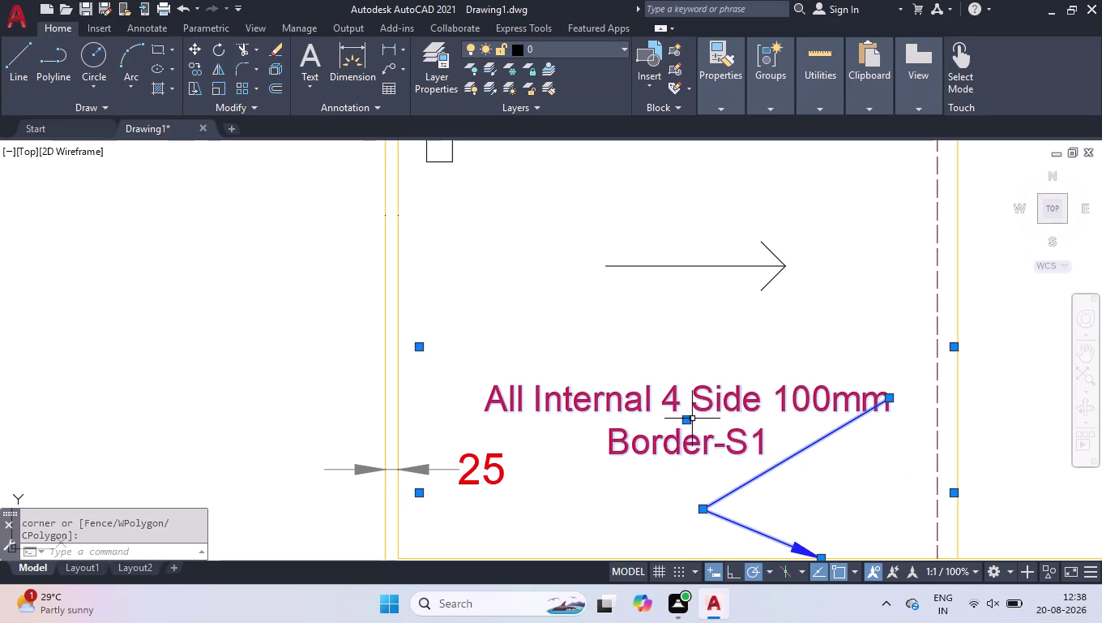
click(685, 420)
click(700, 353)
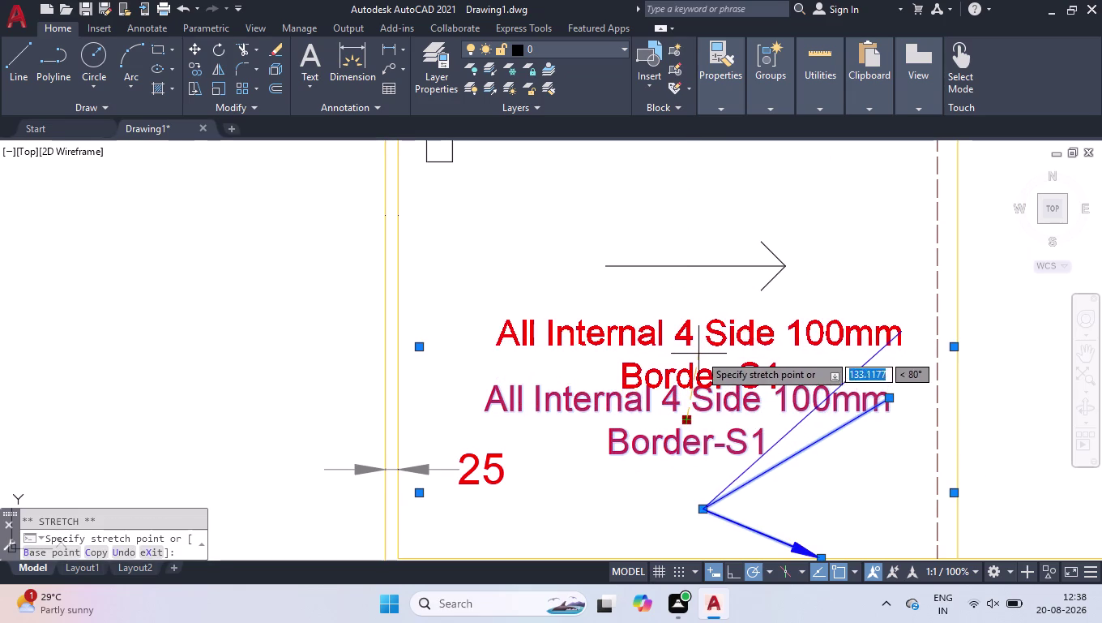
click(900, 329)
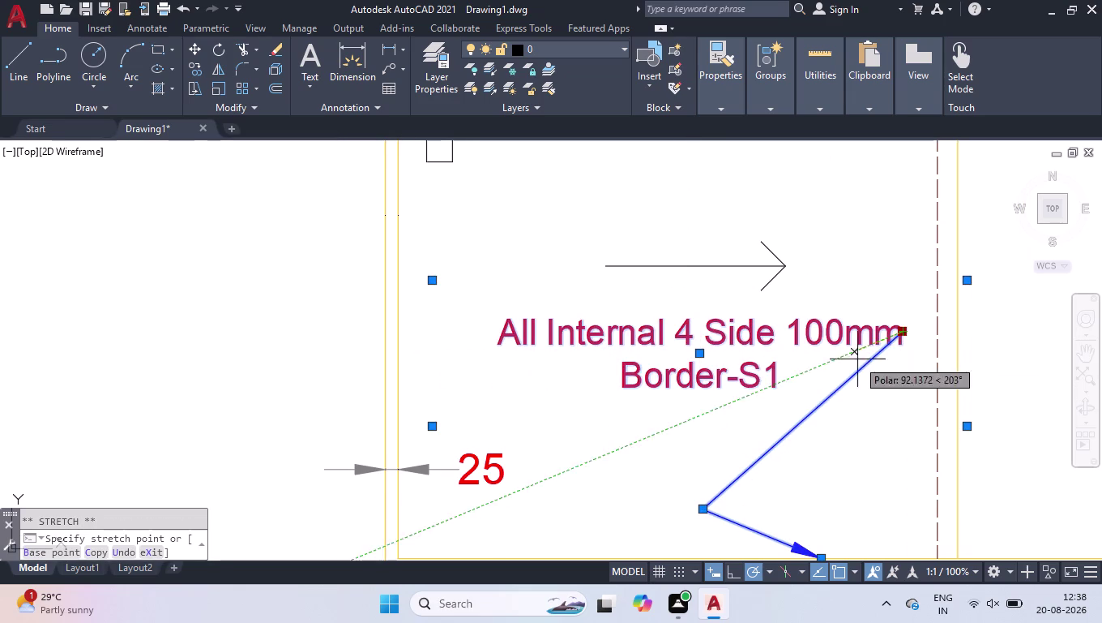
click(818, 410)
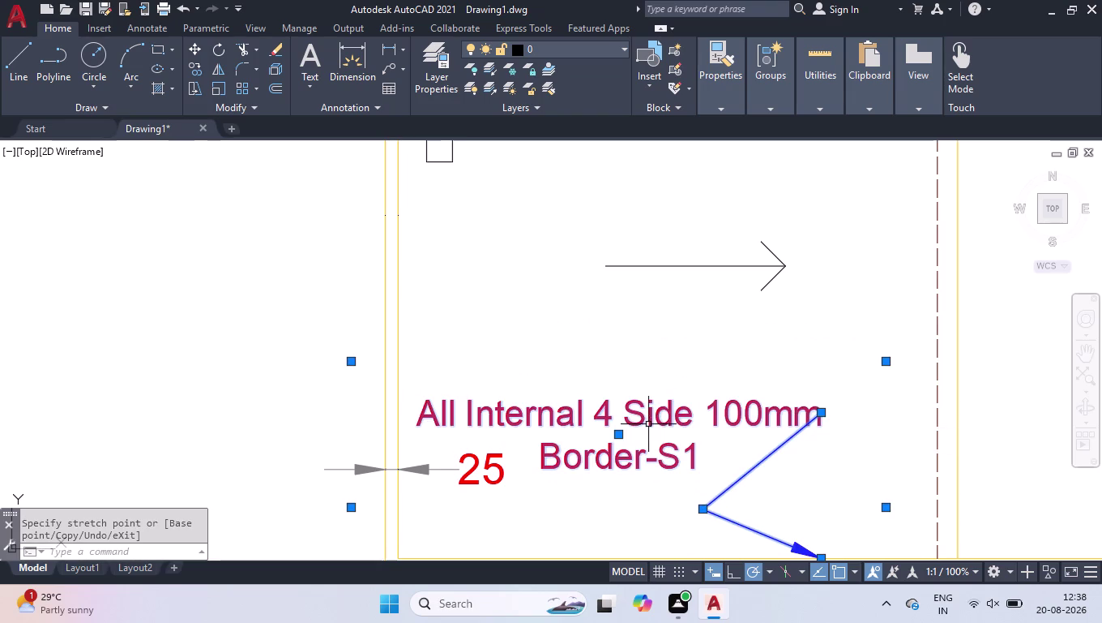
Stretch the border note's grip to place it higher inside the left door.
click(617, 431)
click(676, 424)
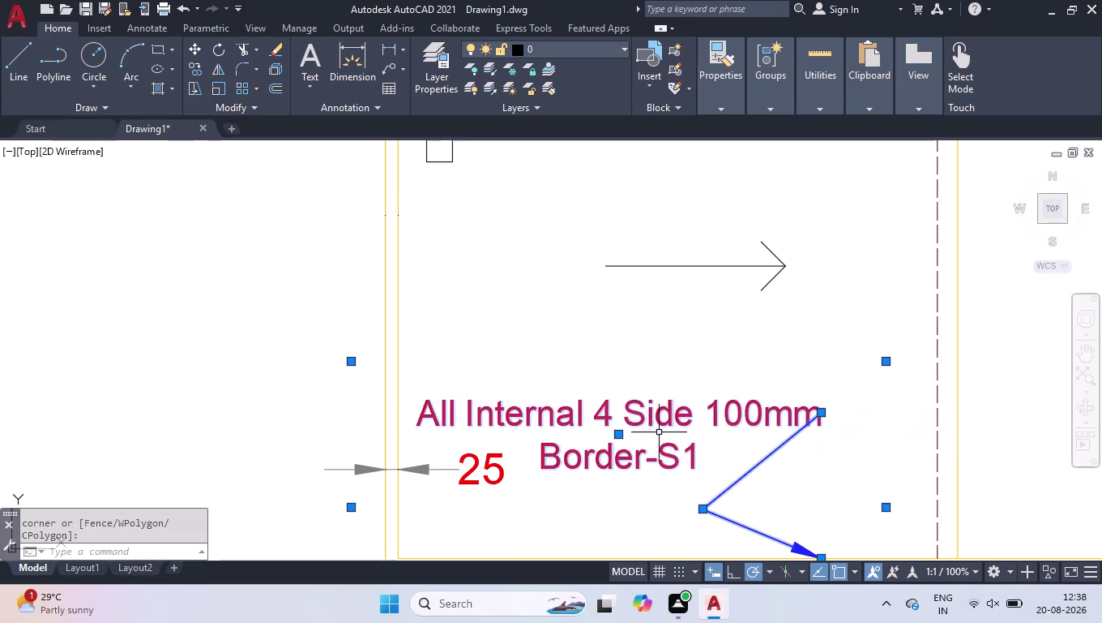
click(620, 433)
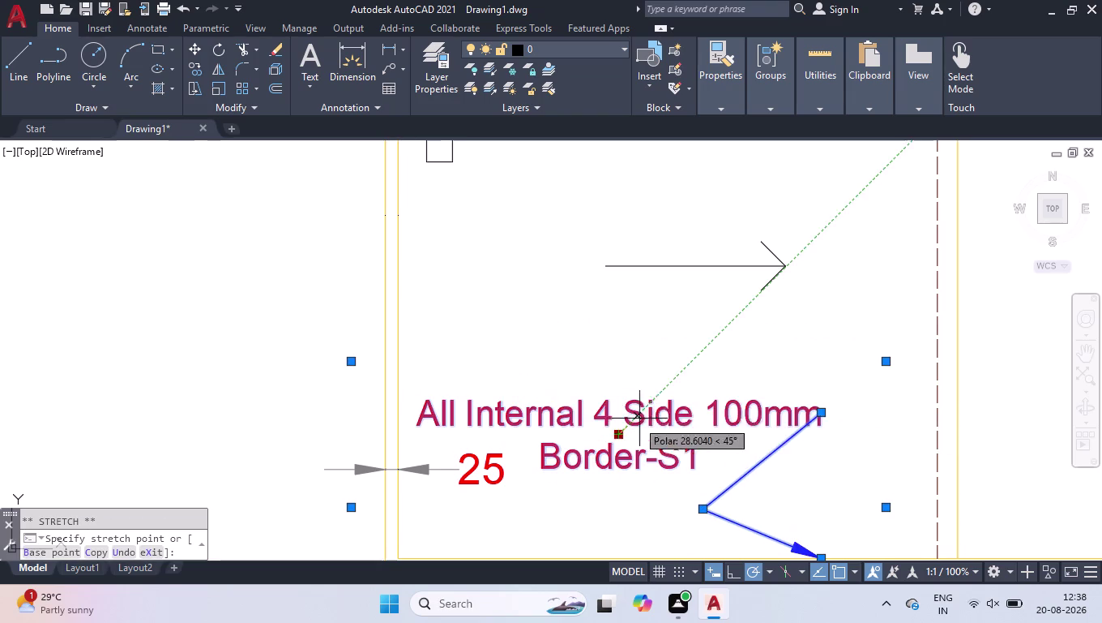
click(693, 388)
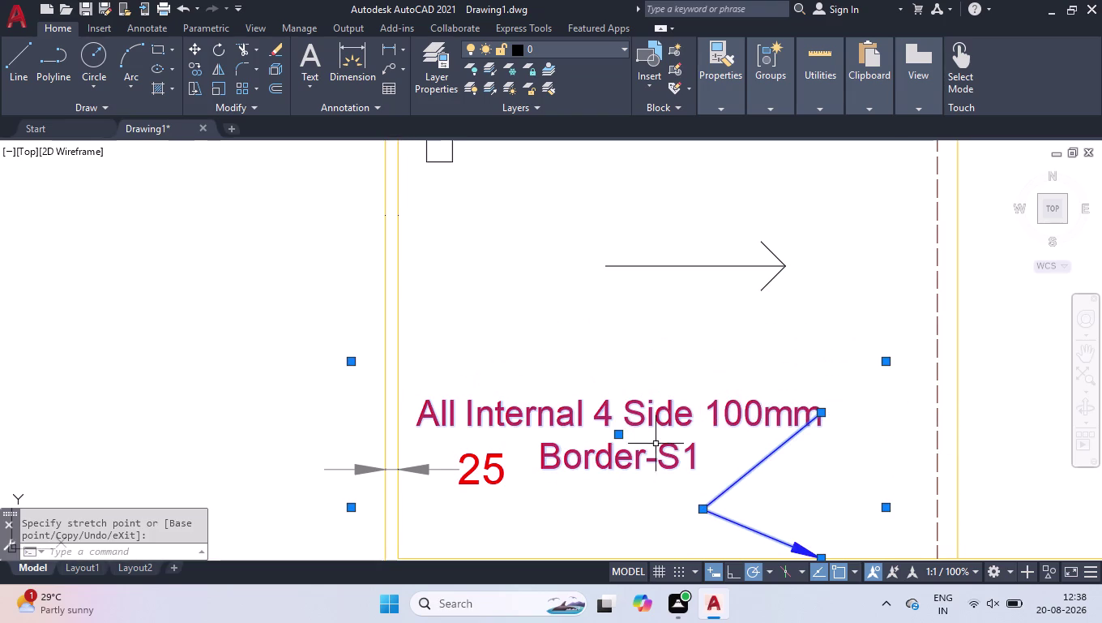
click(619, 434)
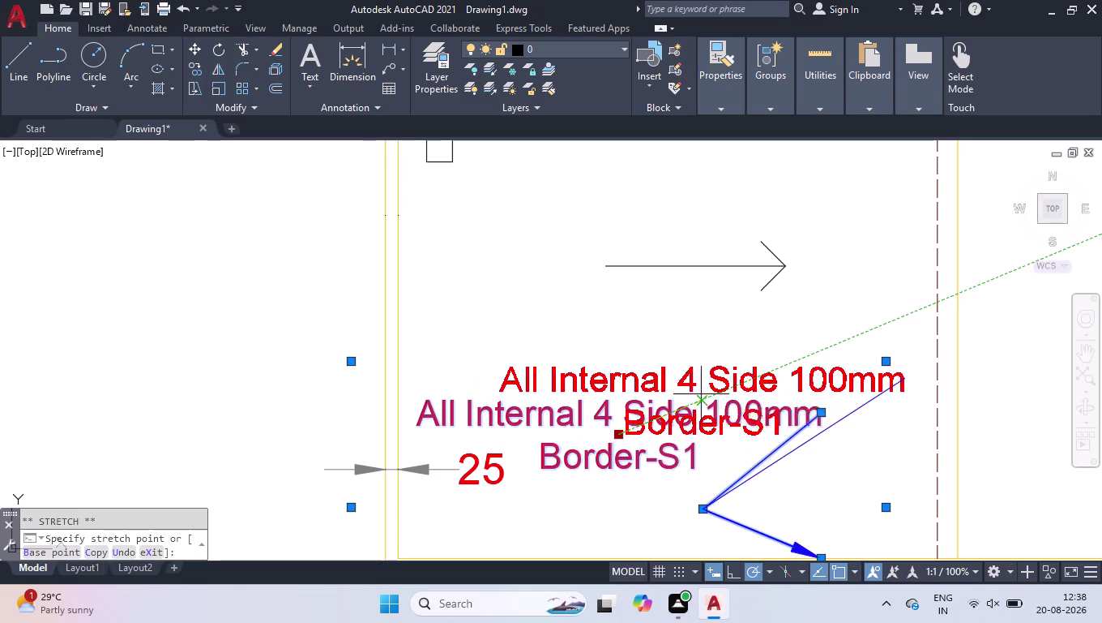
click(704, 392)
scroll(down, 3)
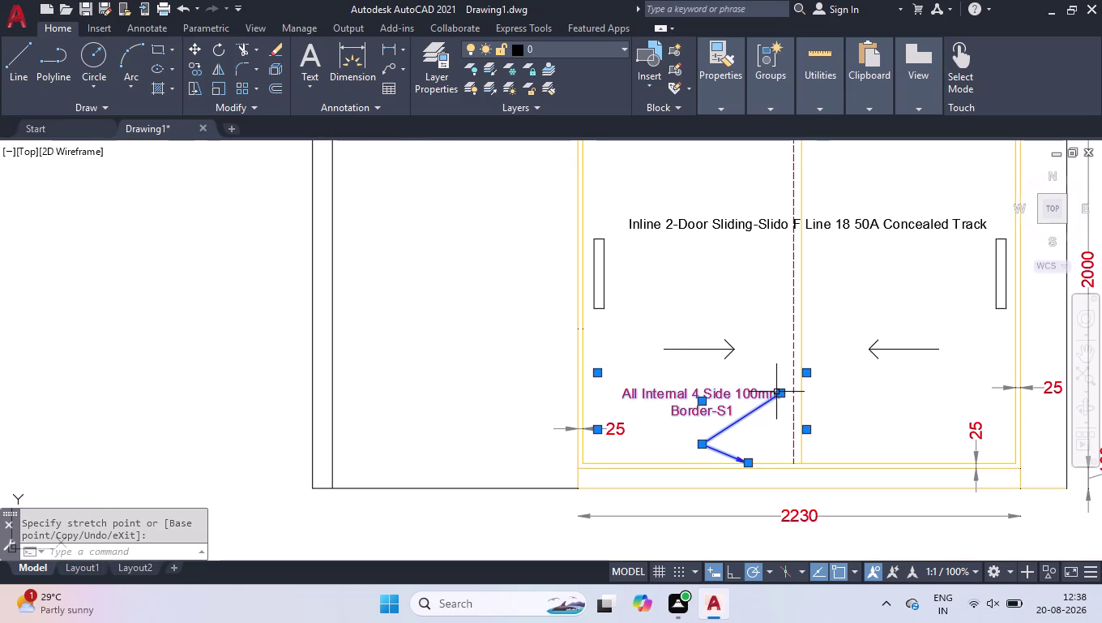
click(780, 389)
click(778, 391)
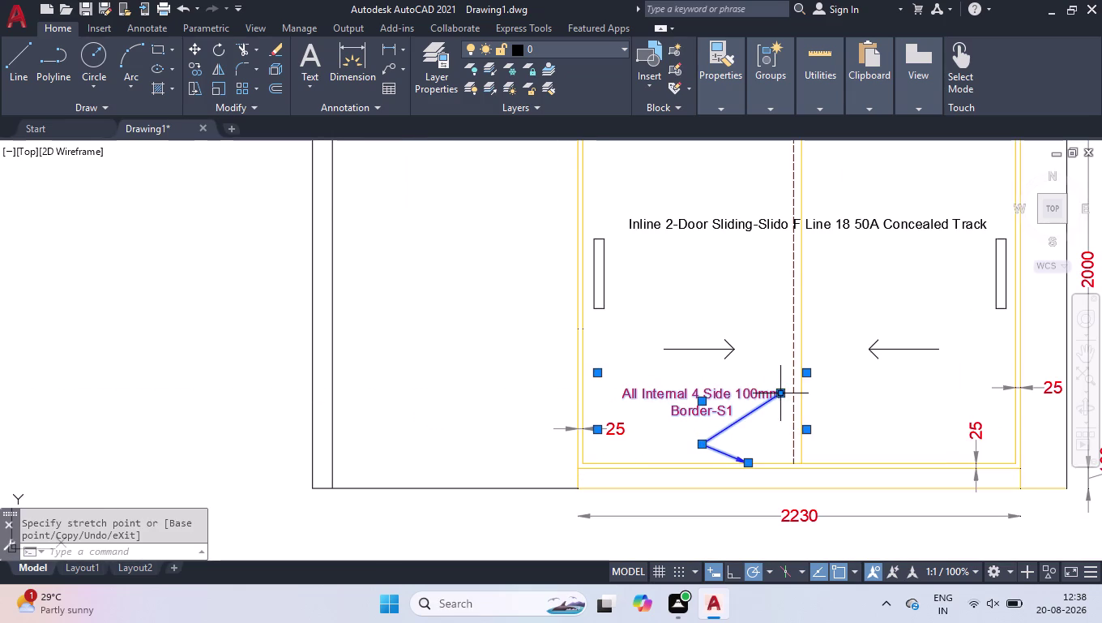
click(783, 378)
click(723, 423)
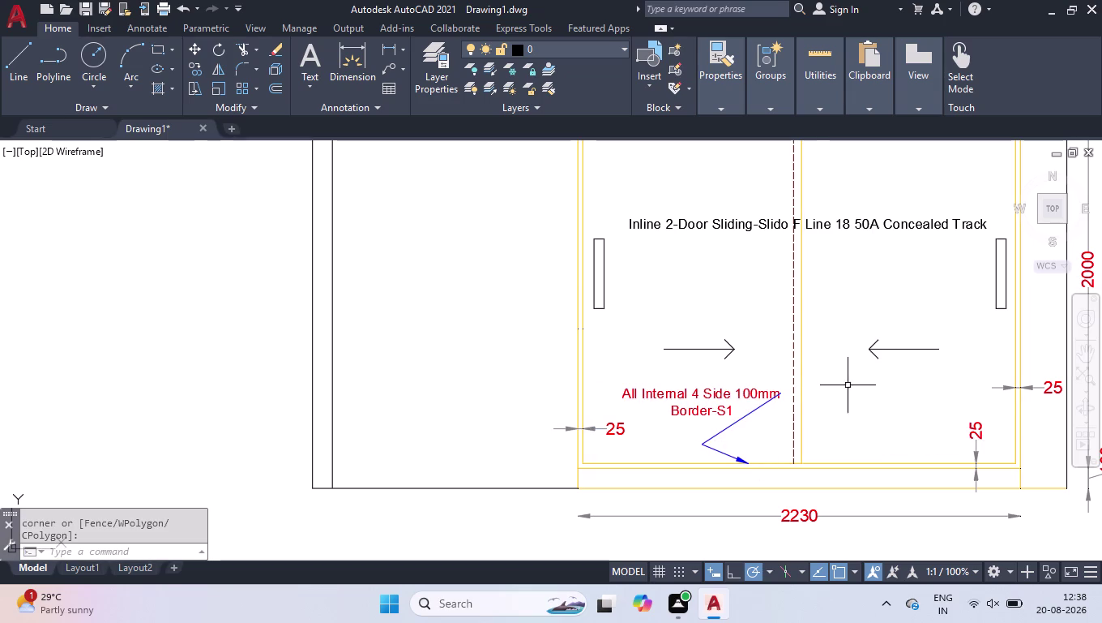
key(l)
key(Return)
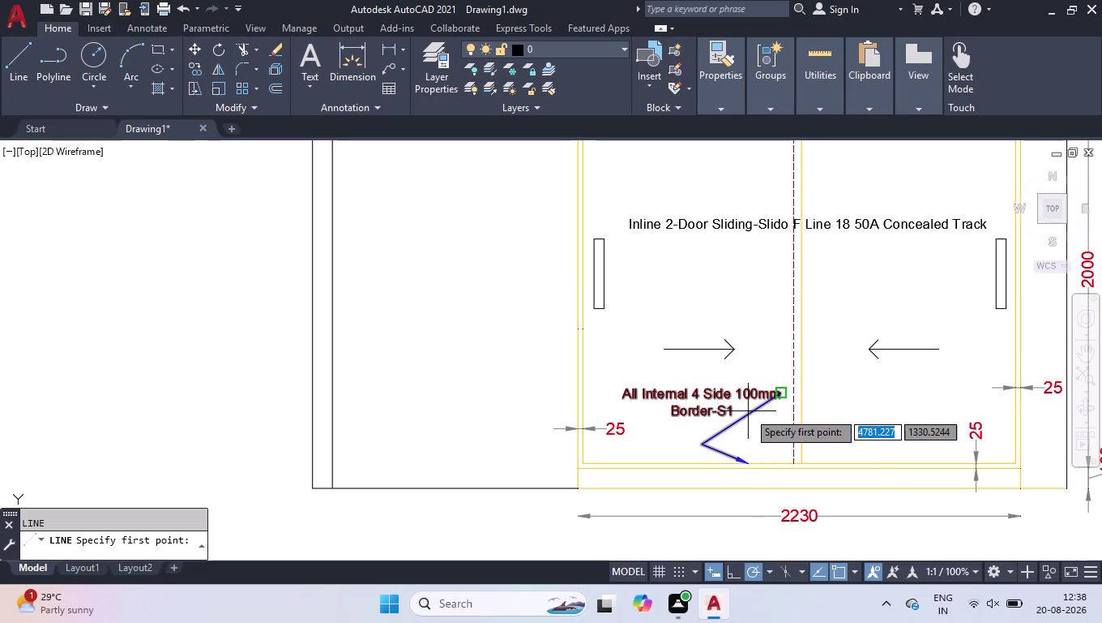
scroll(up, 3)
drag(633, 403, 639, 413)
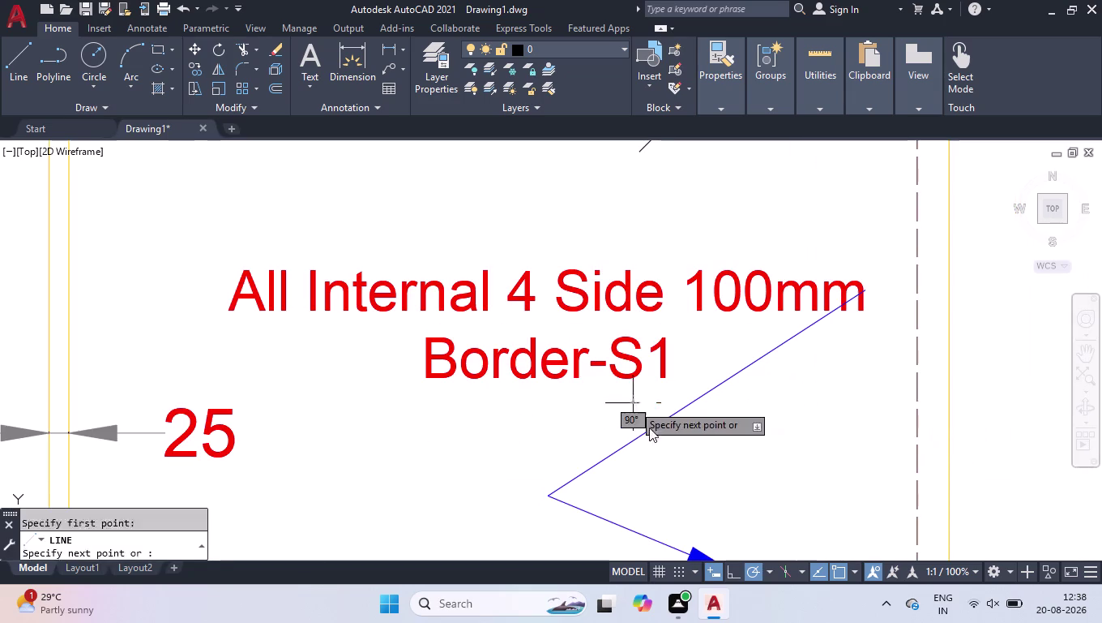
click(705, 458)
key(space)
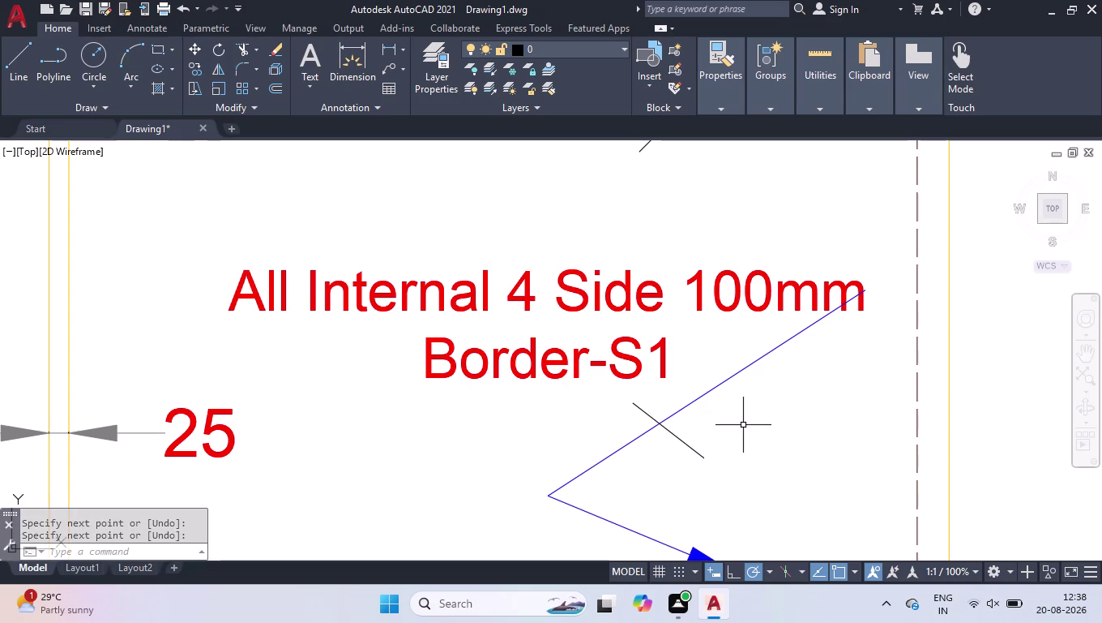
text(TR)
key(Return)
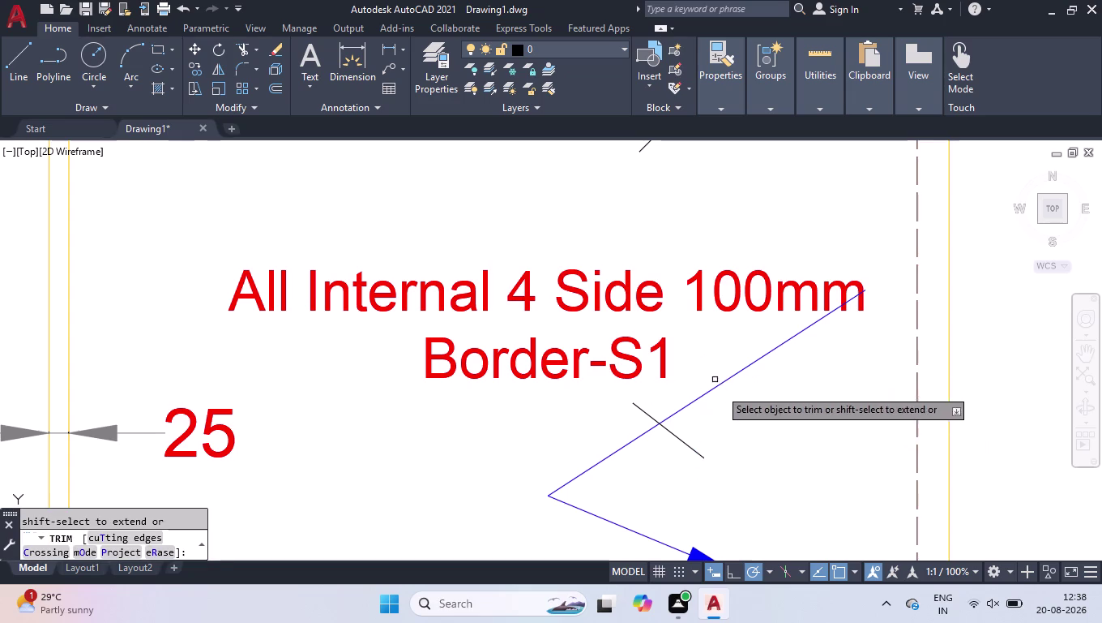
drag(725, 428, 710, 445)
click(651, 458)
click(655, 422)
key(Return)
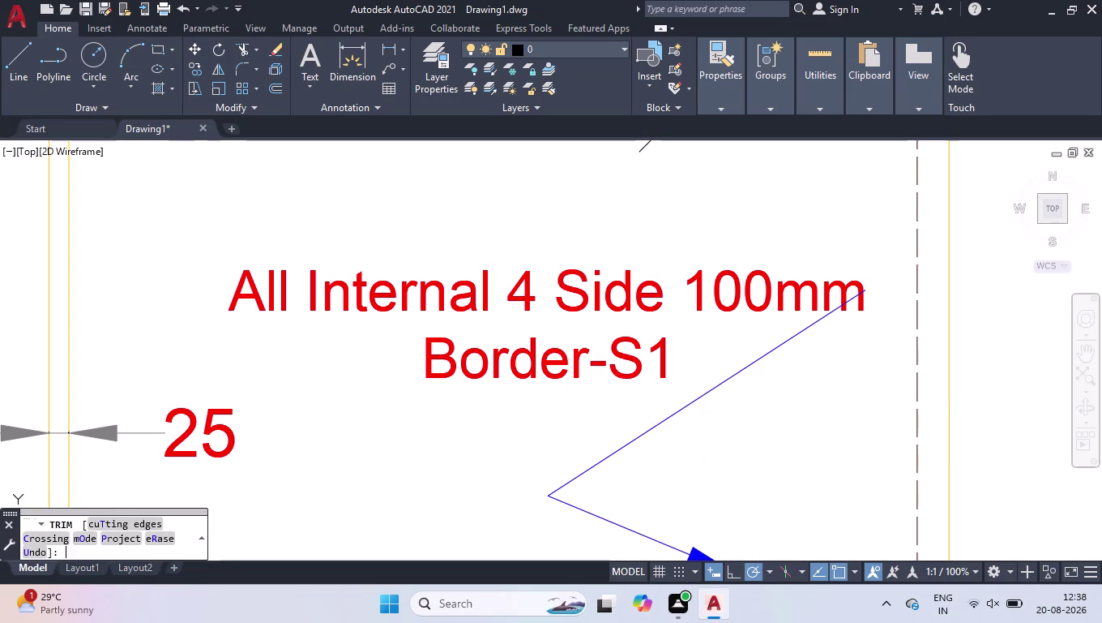
scroll(down, 3)
scroll(down, 3)
scroll(up, 3)
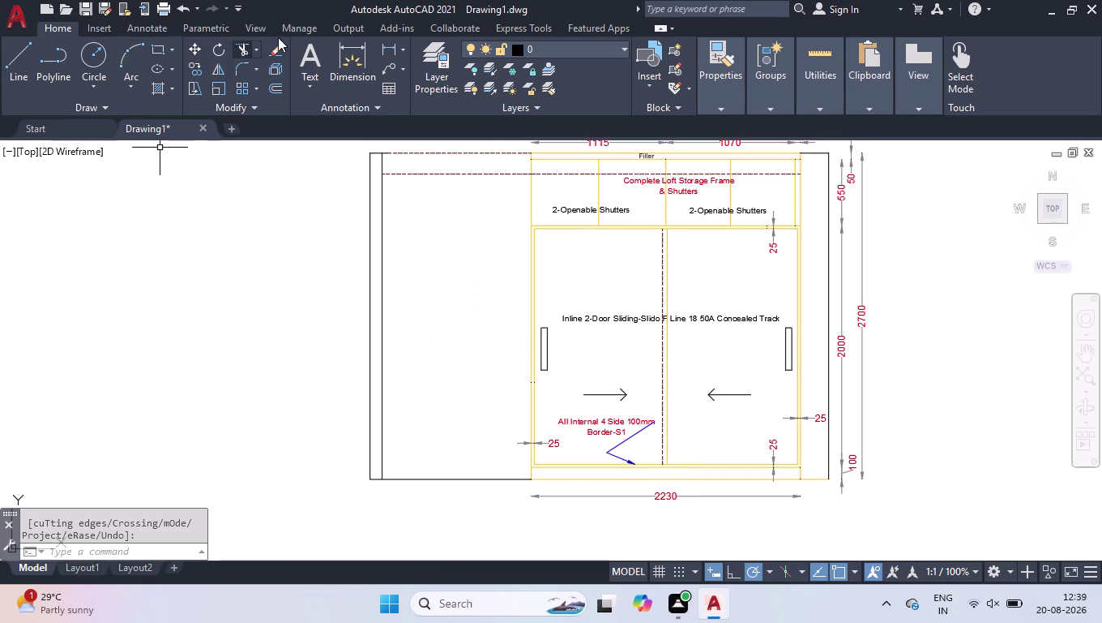
Draw a multiline text box across the skirting strip with text height 50.
click(308, 64)
scroll(up, 3)
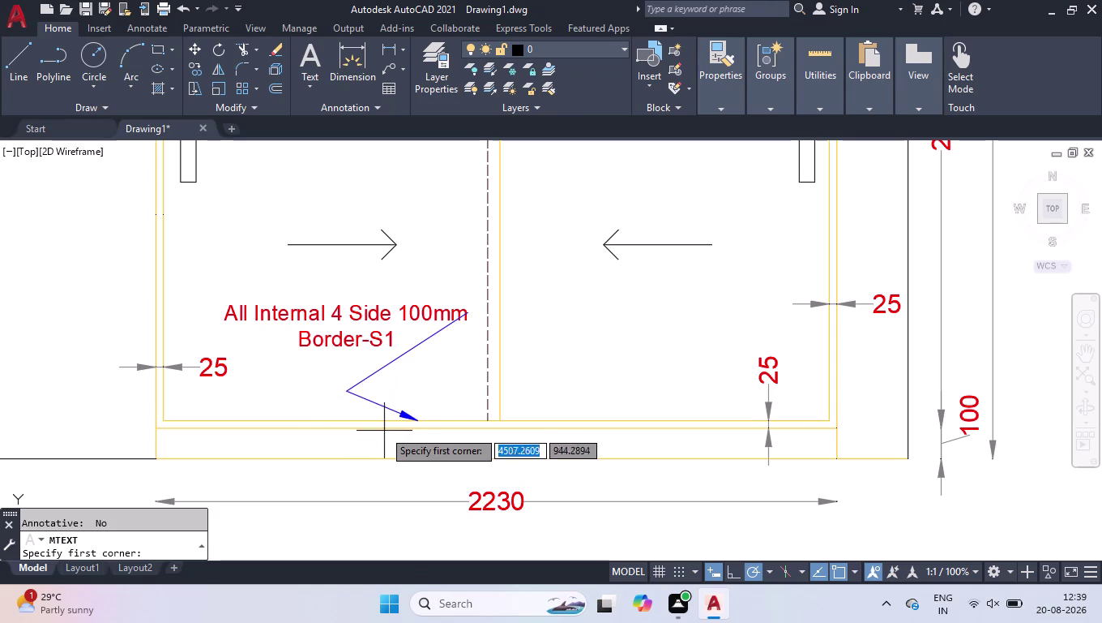
click(382, 438)
click(676, 455)
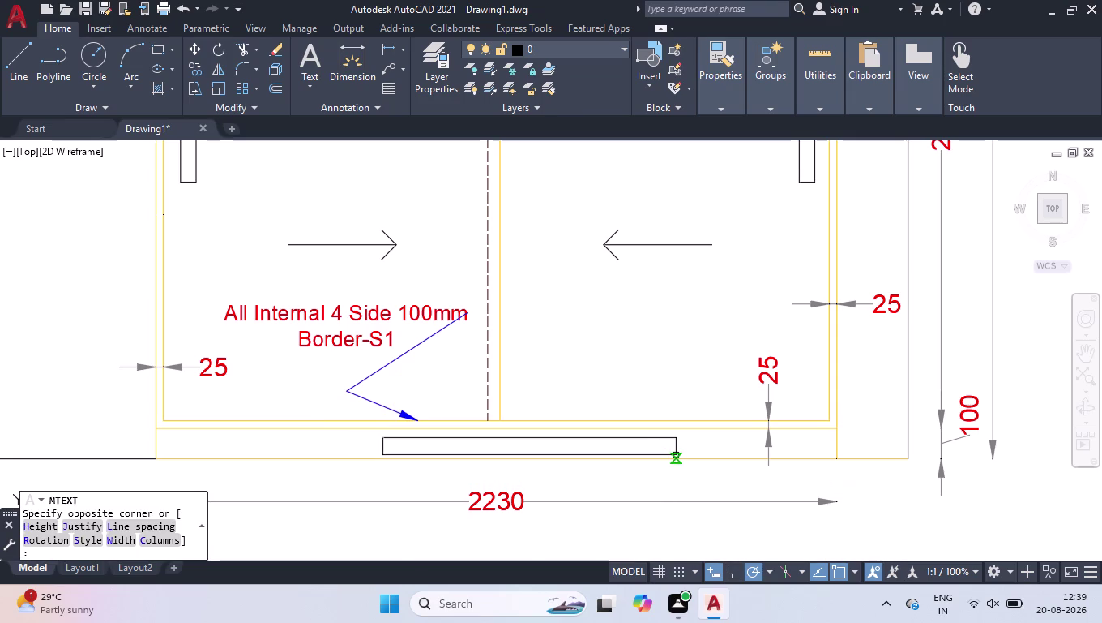
drag(130, 70, 0, 73)
text(50)
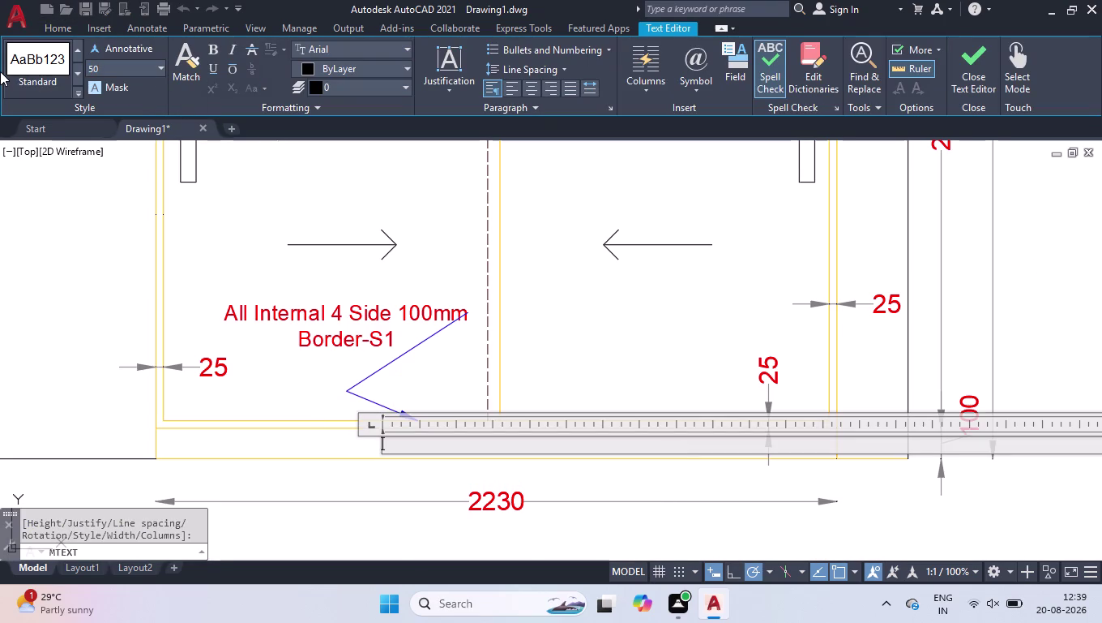
key(Return)
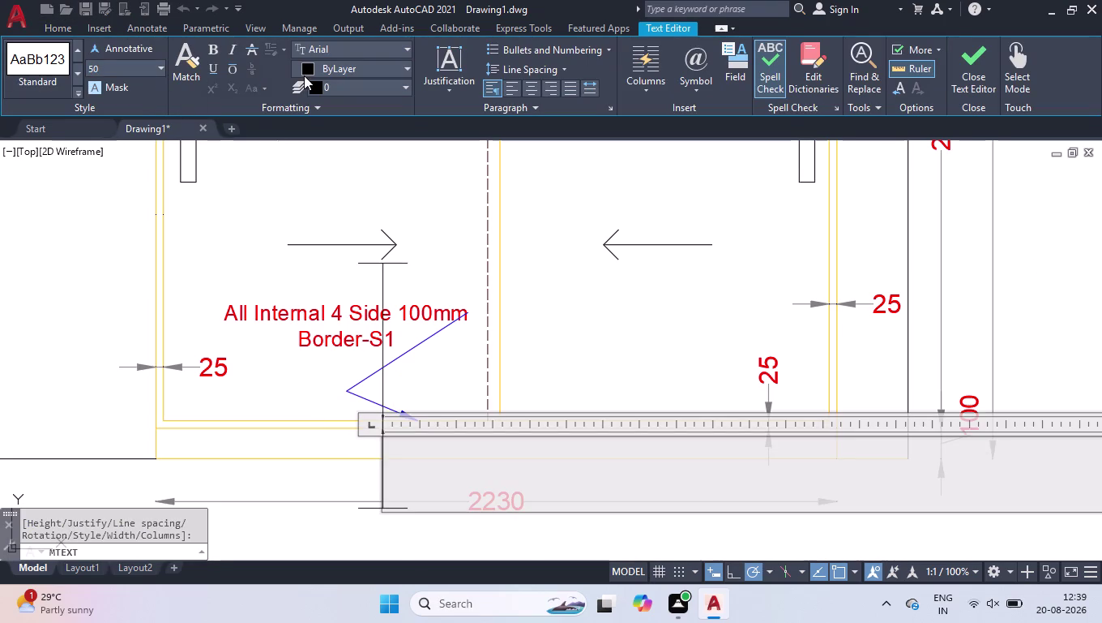
click(306, 73)
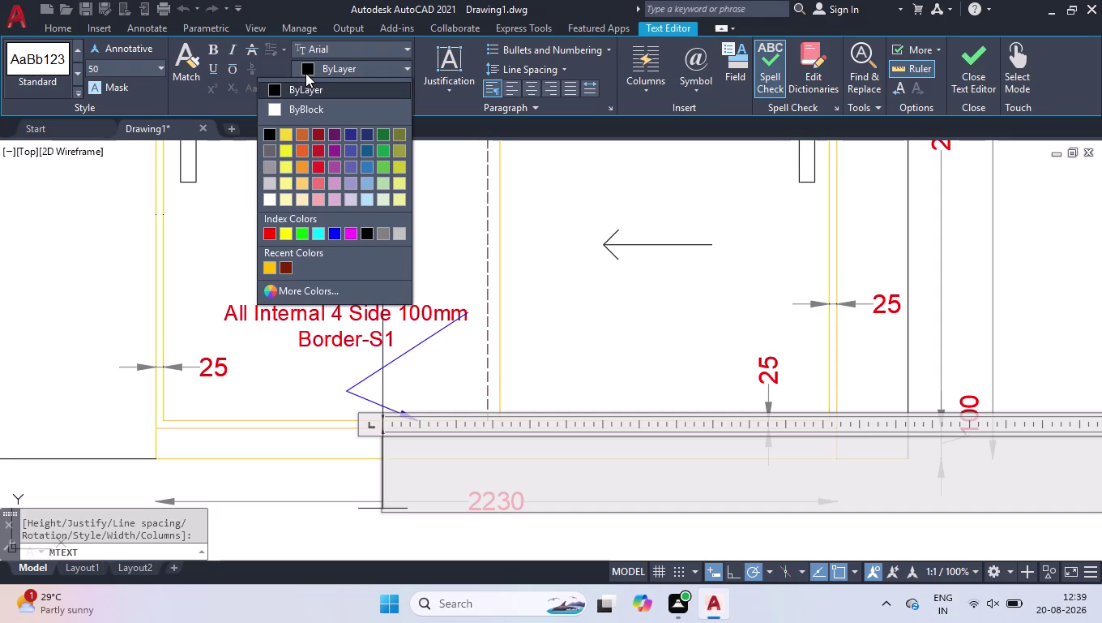
click(306, 73)
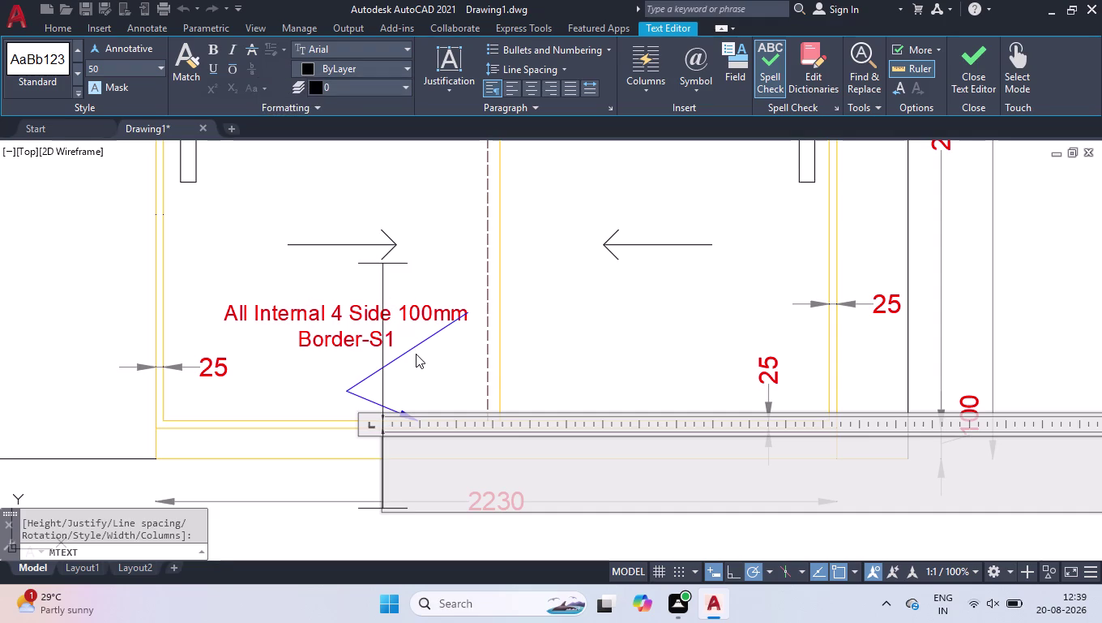
Type the skirting label wording, including 'Skirting With L', and close the editor.
key(p)
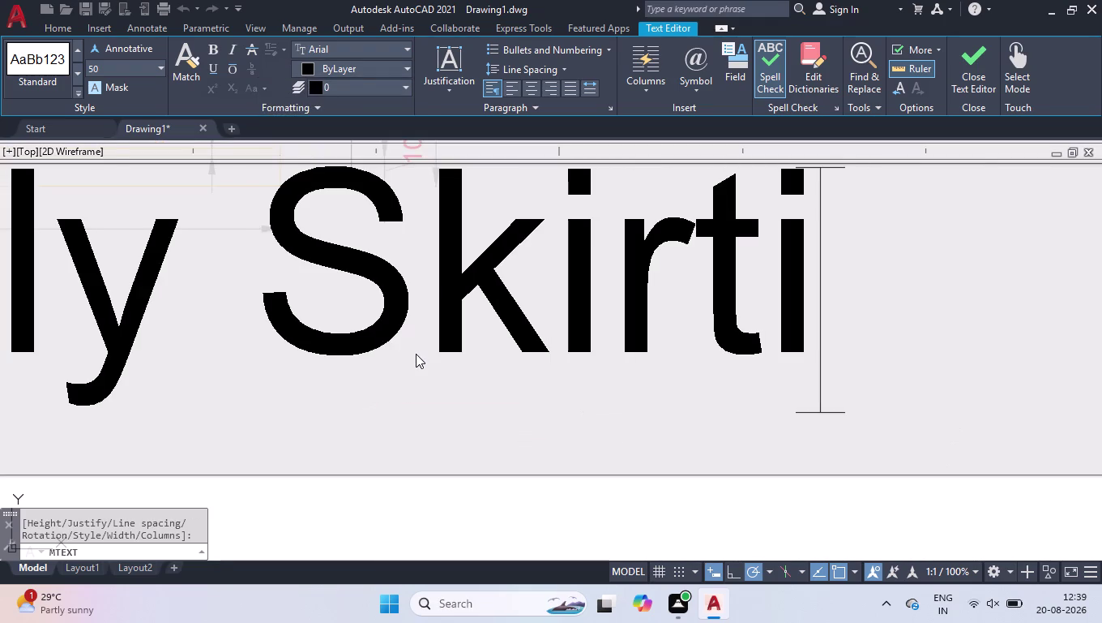
key(space)
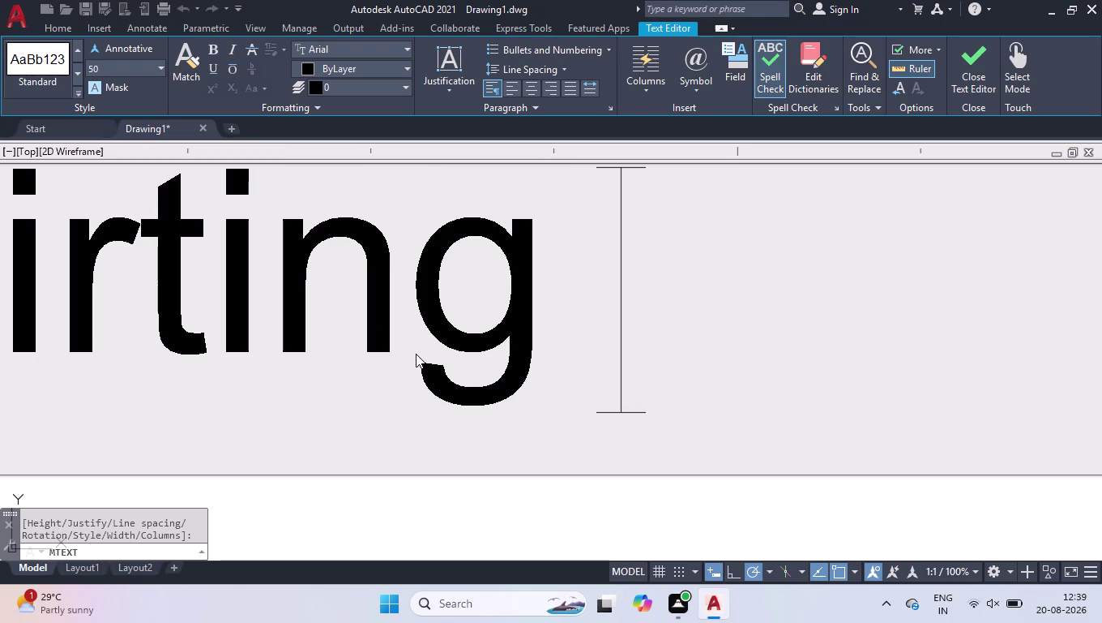
text(ith)
key(space)
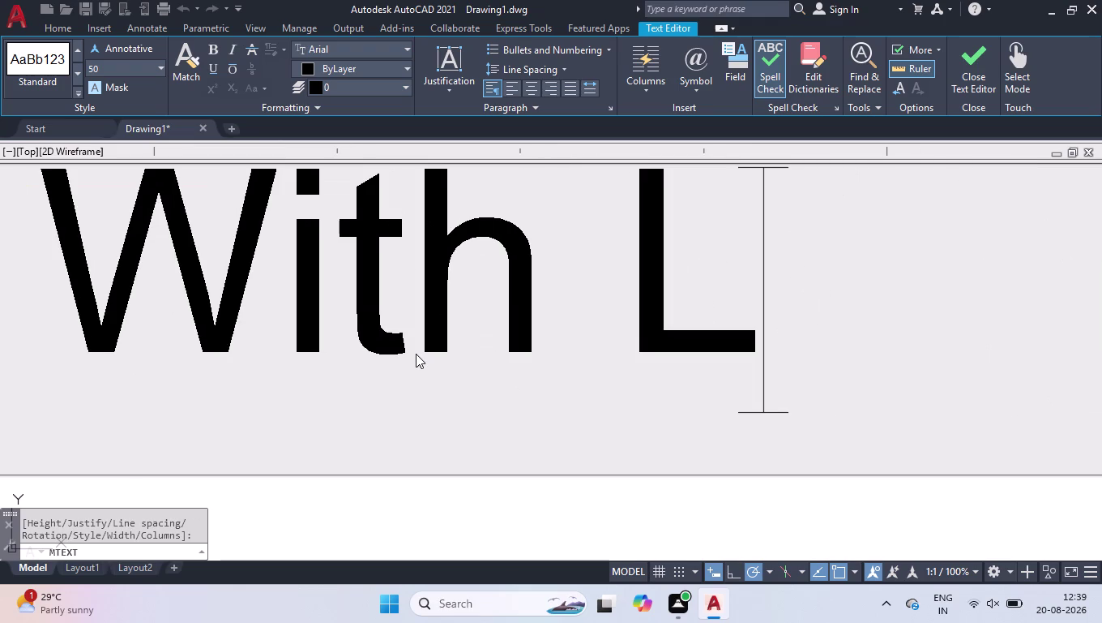
click(395, 524)
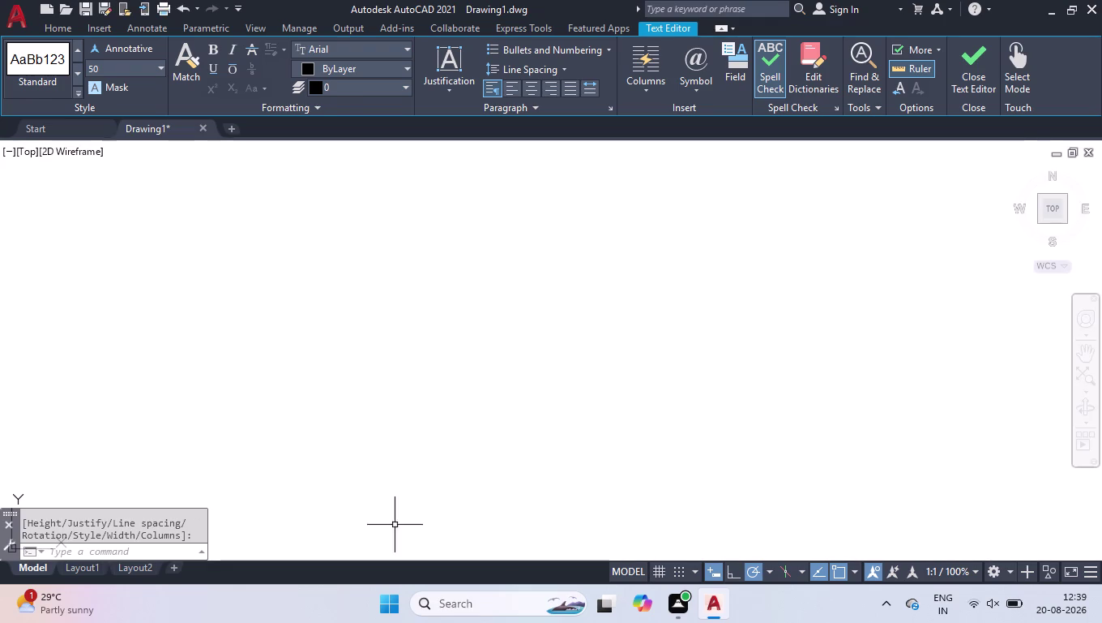
scroll(down, 3)
scroll(down, 3)
scroll(down, 3)
scroll(up, 3)
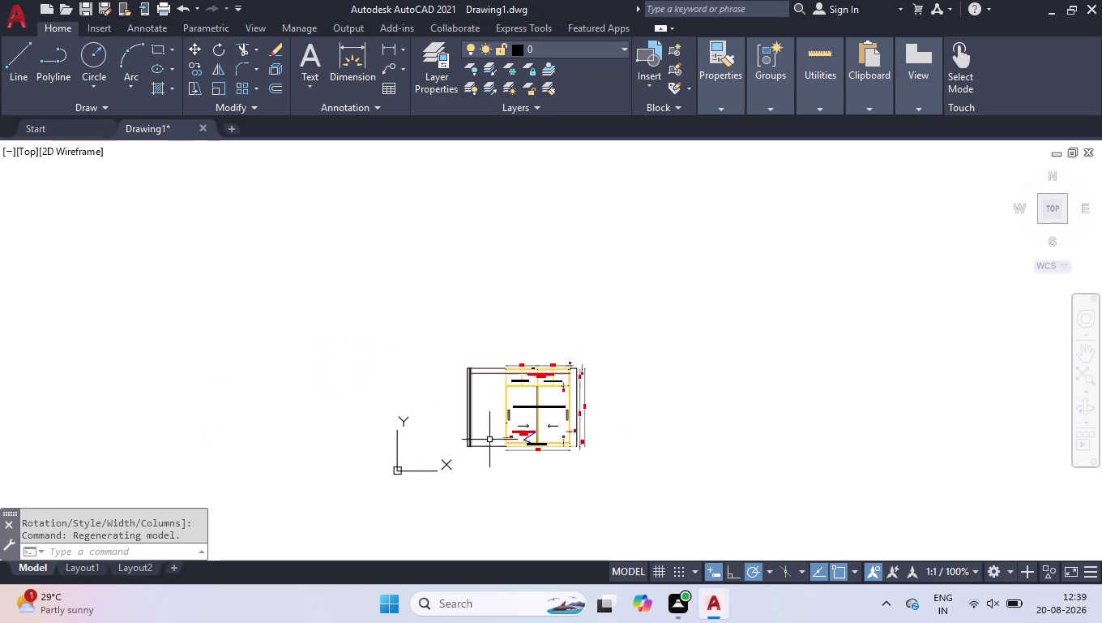
Insert 'PVC' before 'Legs' in the skirting label.
scroll(up, 3)
scroll(up, 3)
scroll(down, 3)
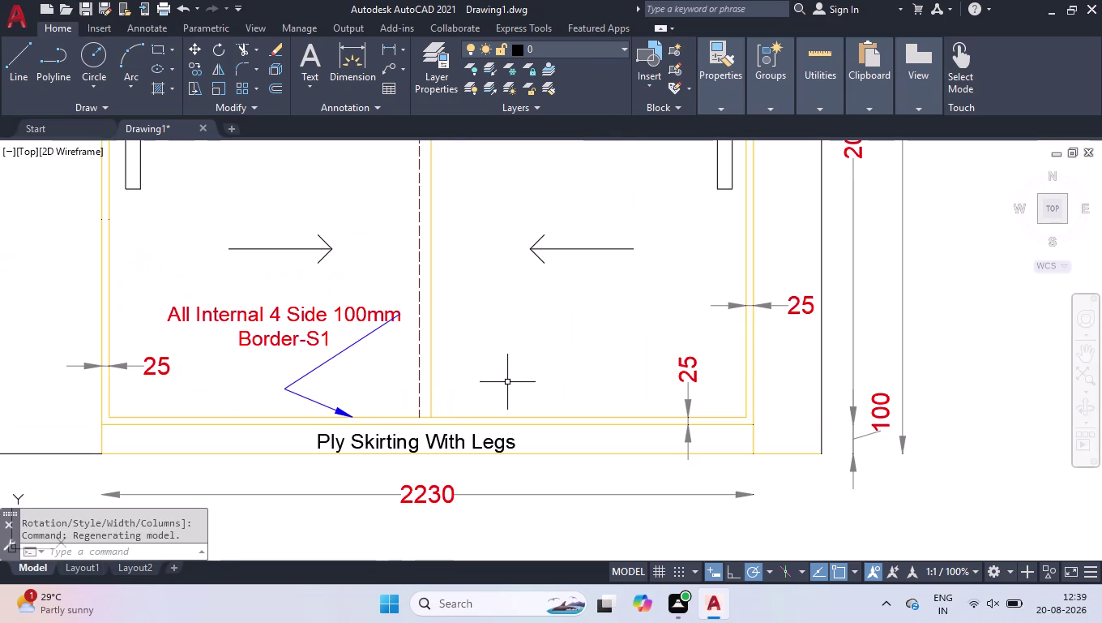
double_click(504, 440)
click(473, 442)
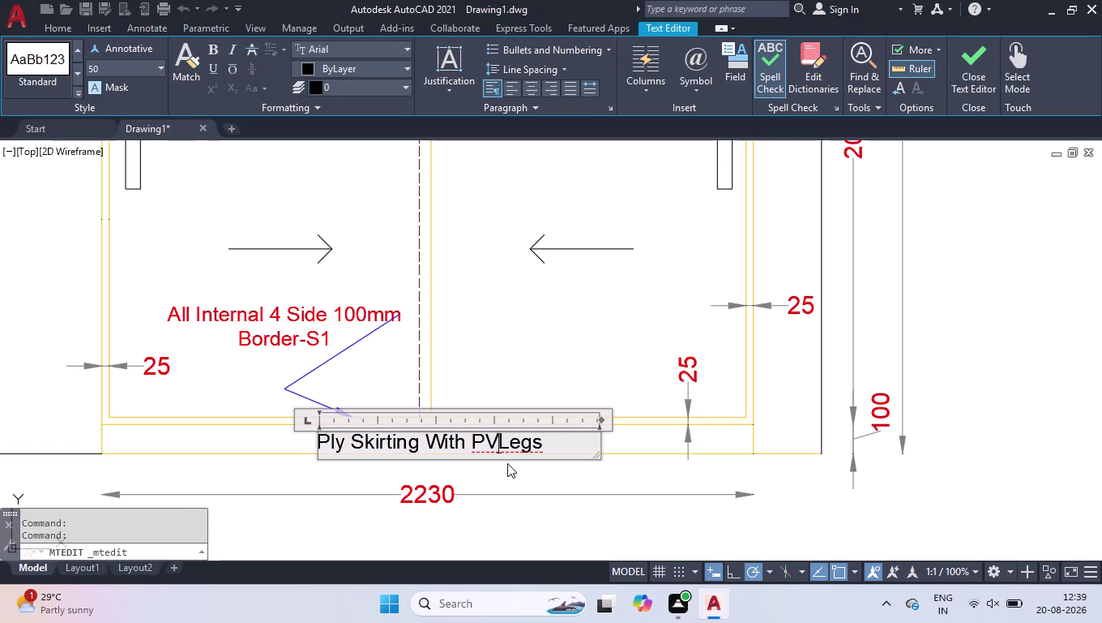
click(1003, 403)
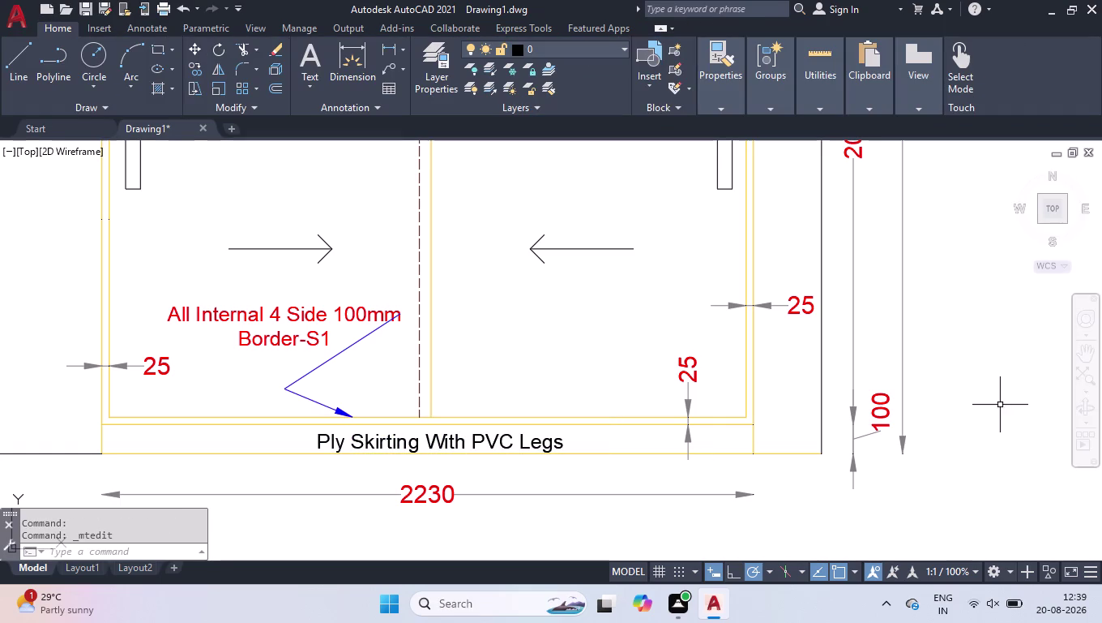
scroll(down, 3)
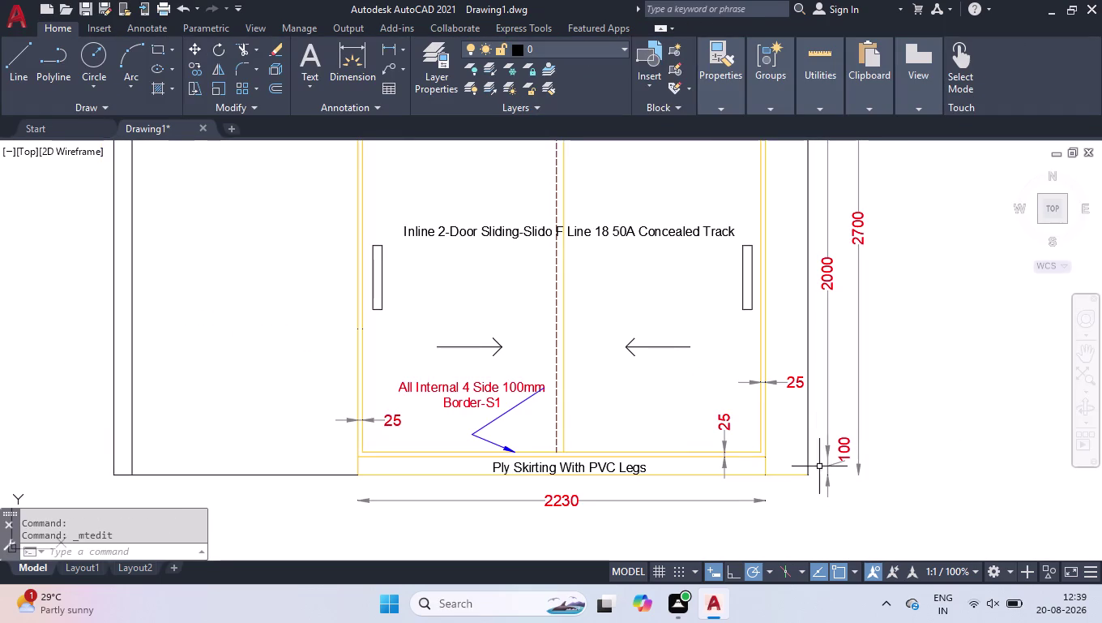